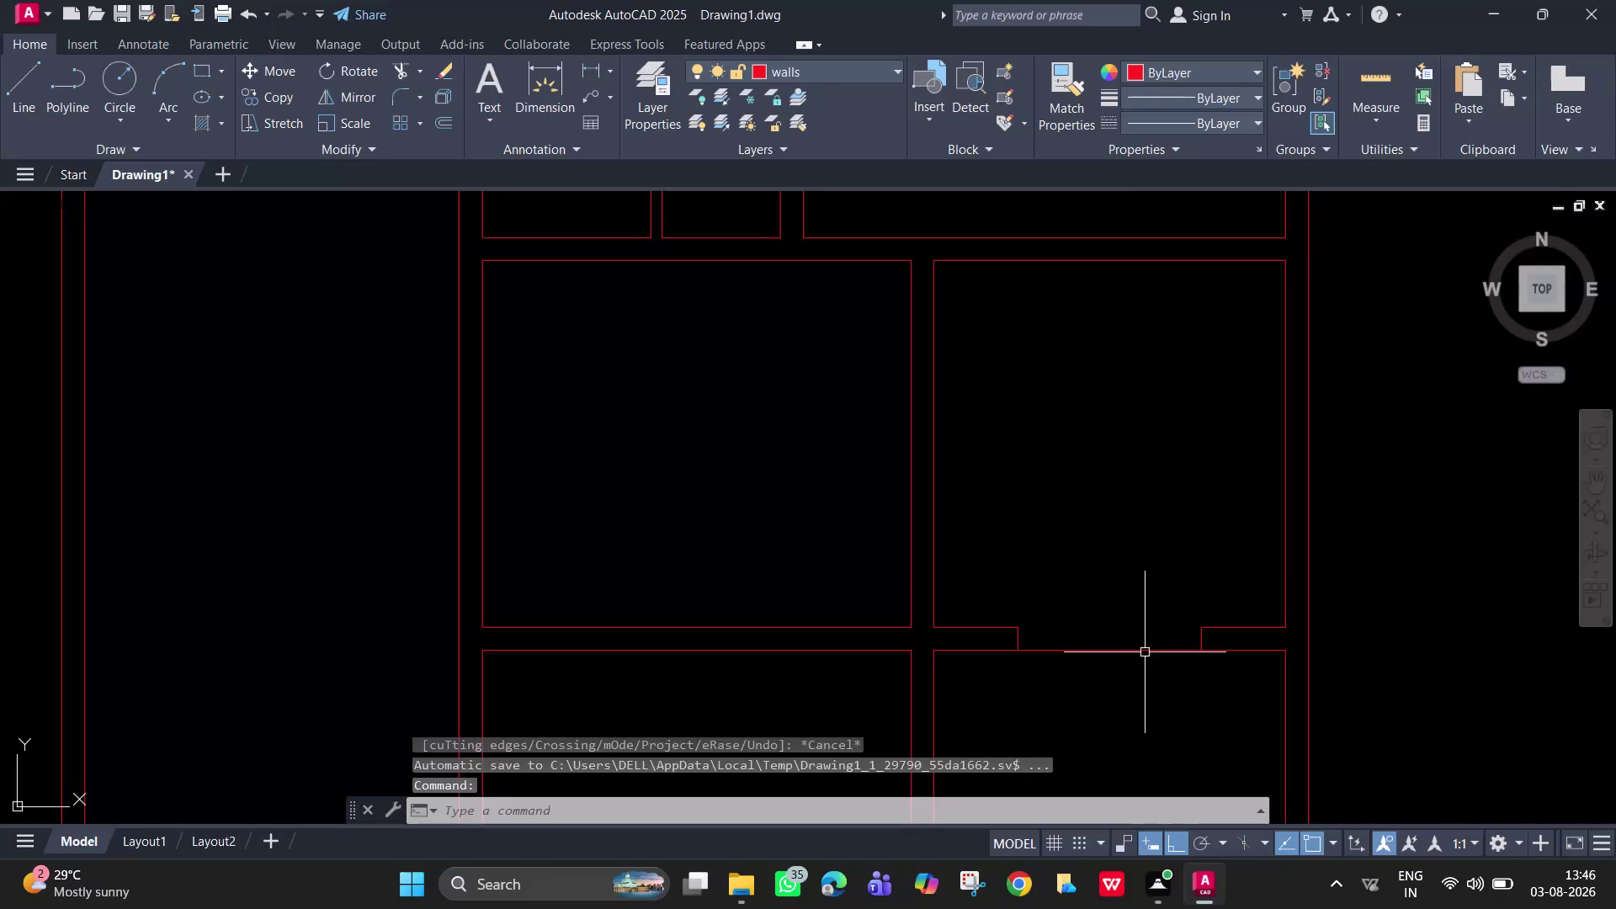
Zoom and pan to the upper-right rooms, then start OFFSET.
scroll(down, 3)
middle_drag(1145, 698, 1141, 649)
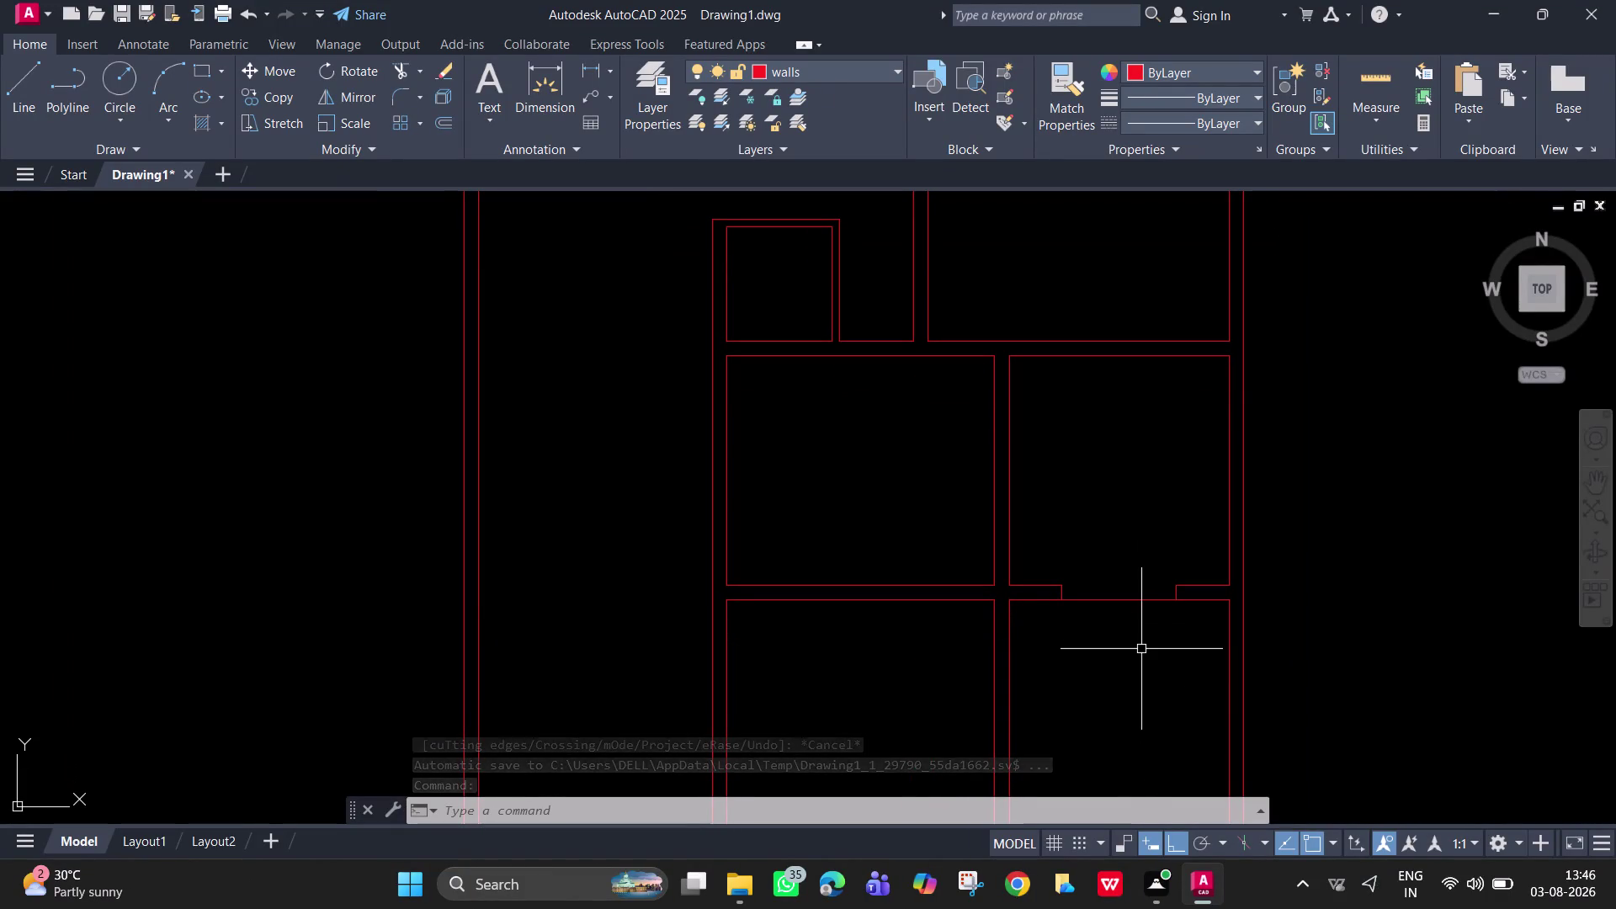
scroll(down, 3)
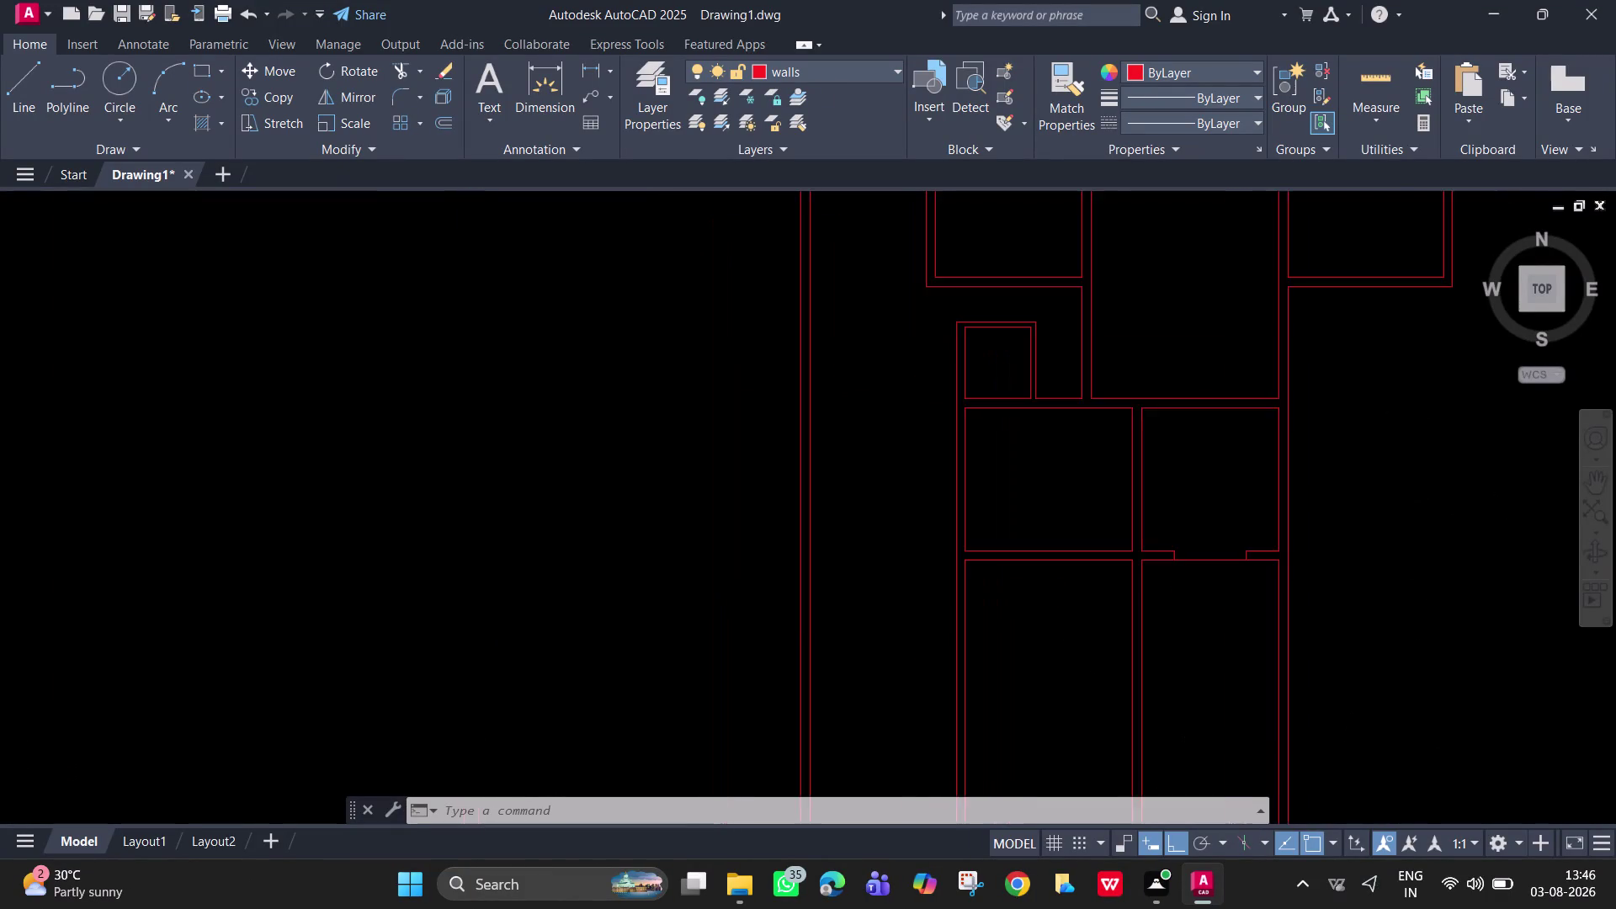
scroll(down, 3)
middle_drag(1365, 495, 1154, 587)
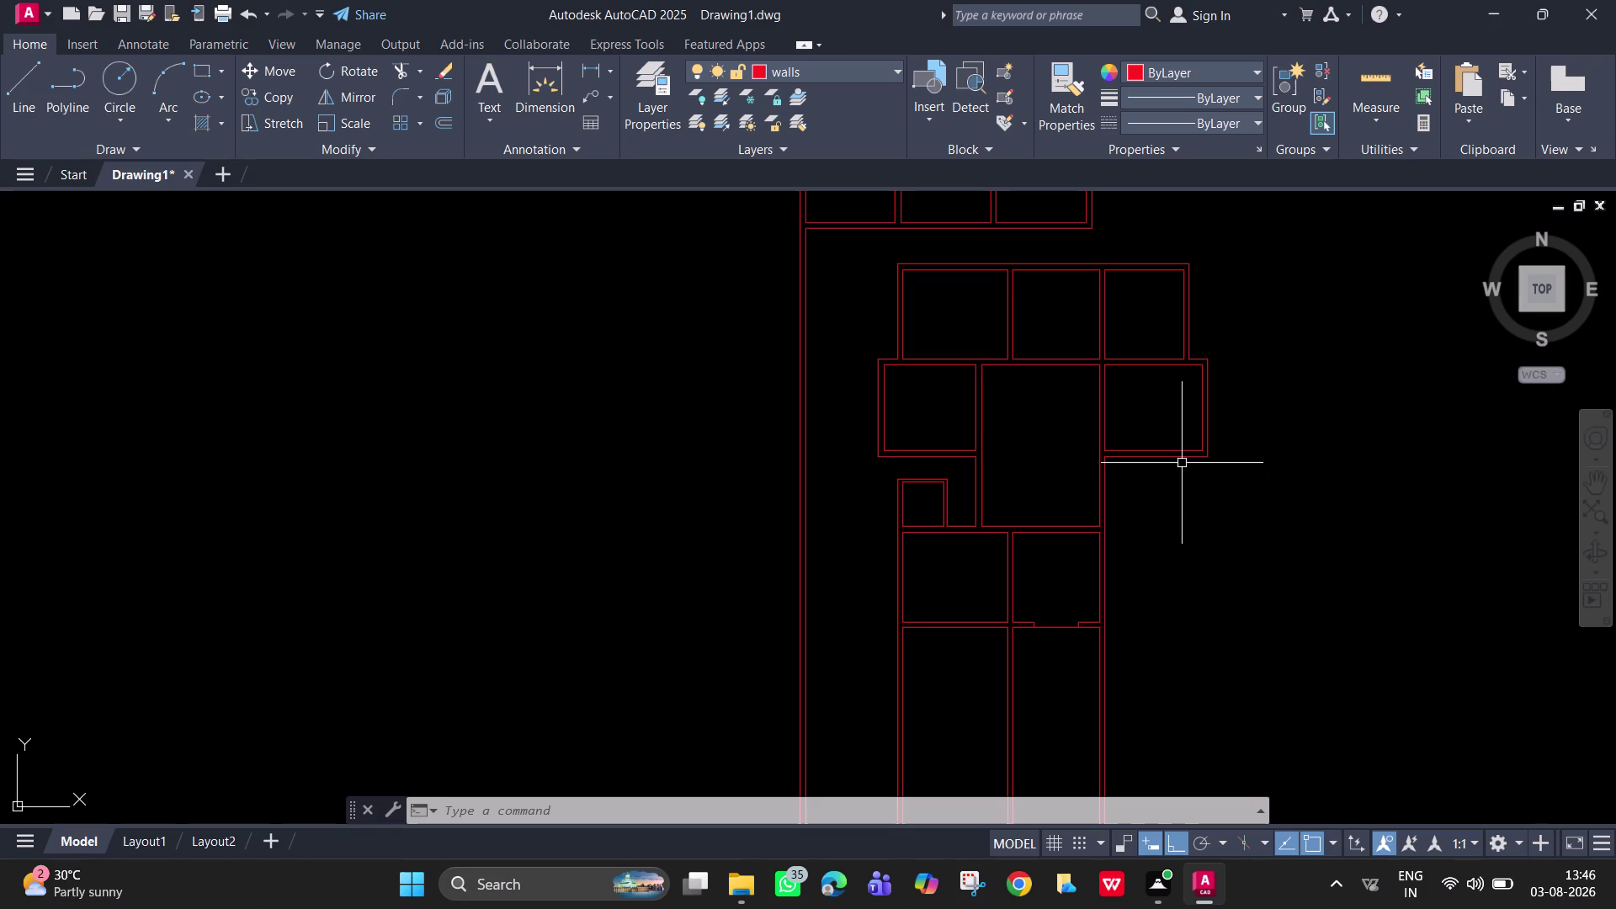
scroll(up, 3)
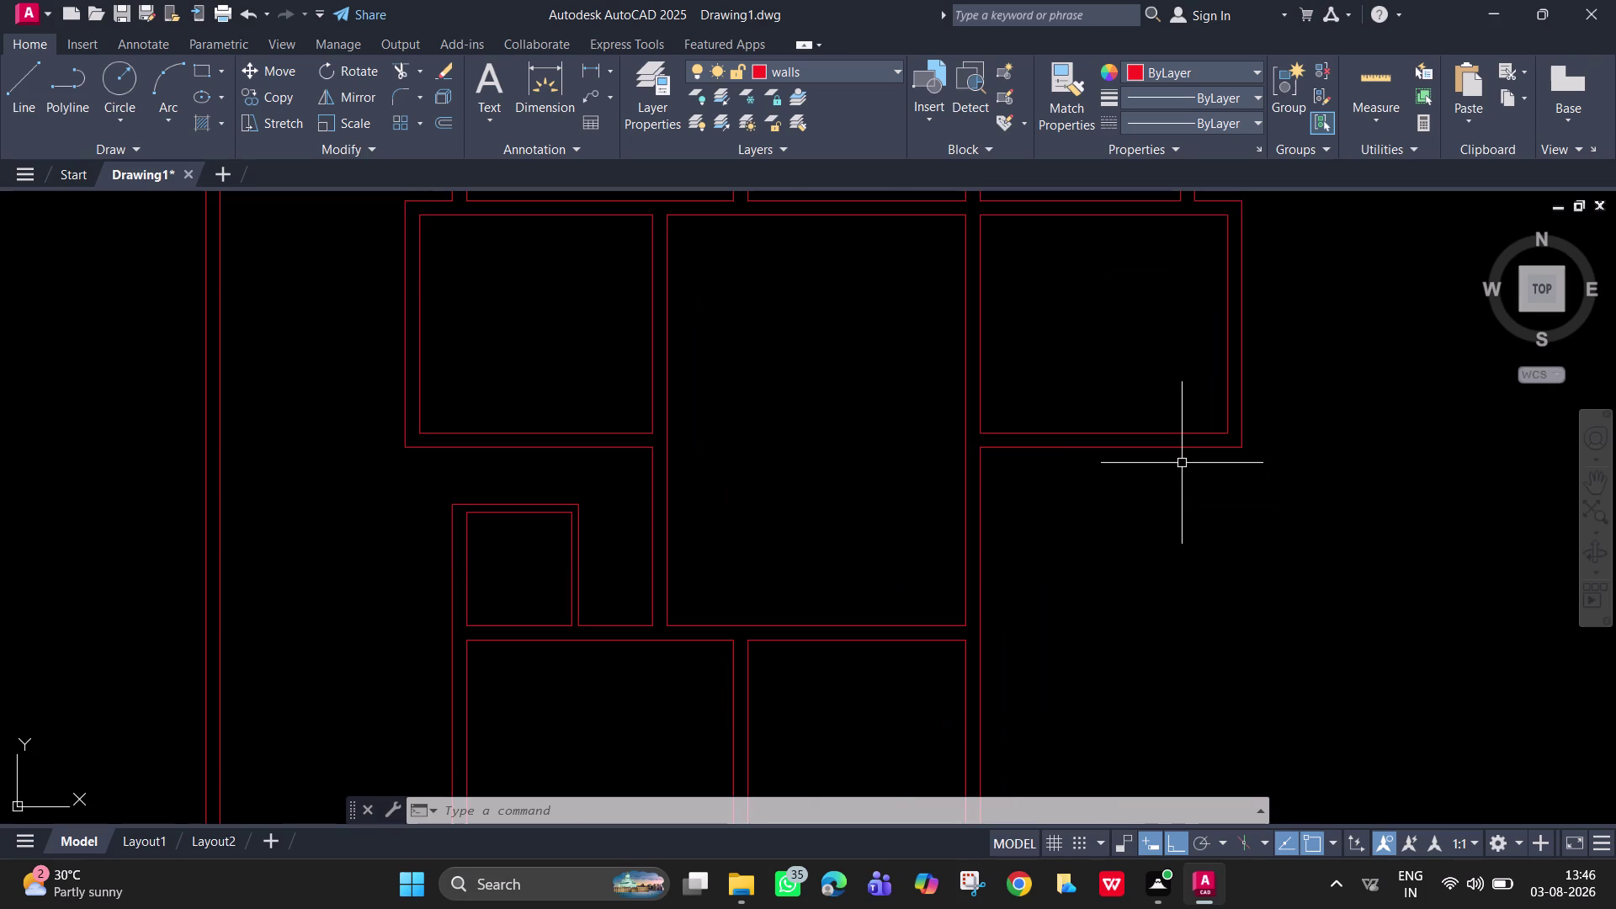
key(o)
key(Return)
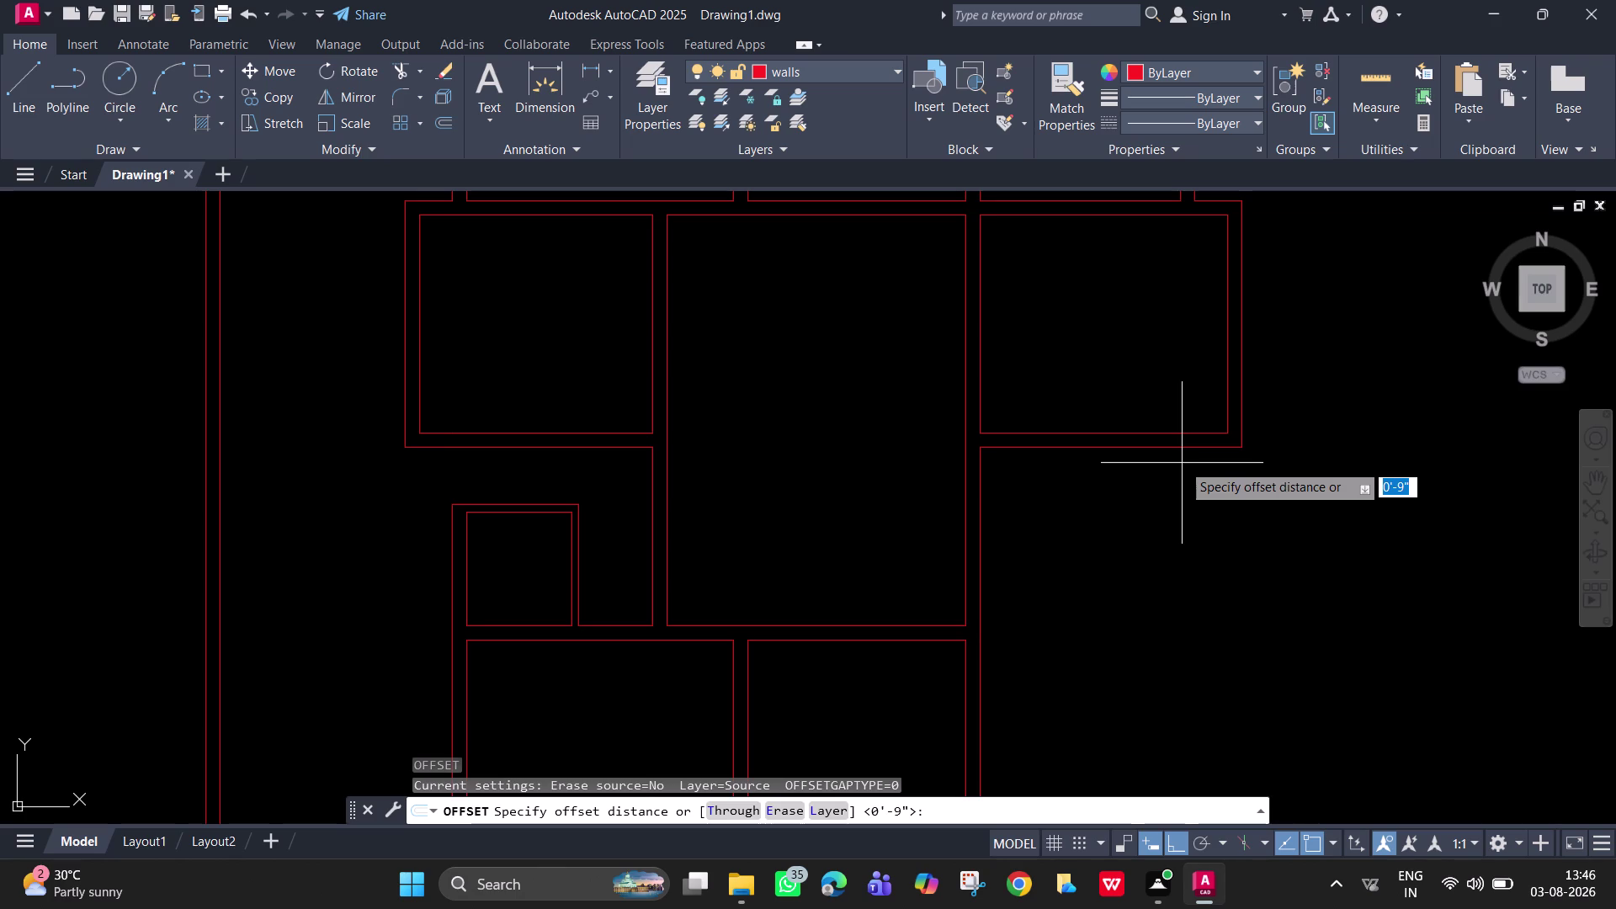
Offset the top wall line 9'-4 1/2" downward.
key(9)
text('4.5)
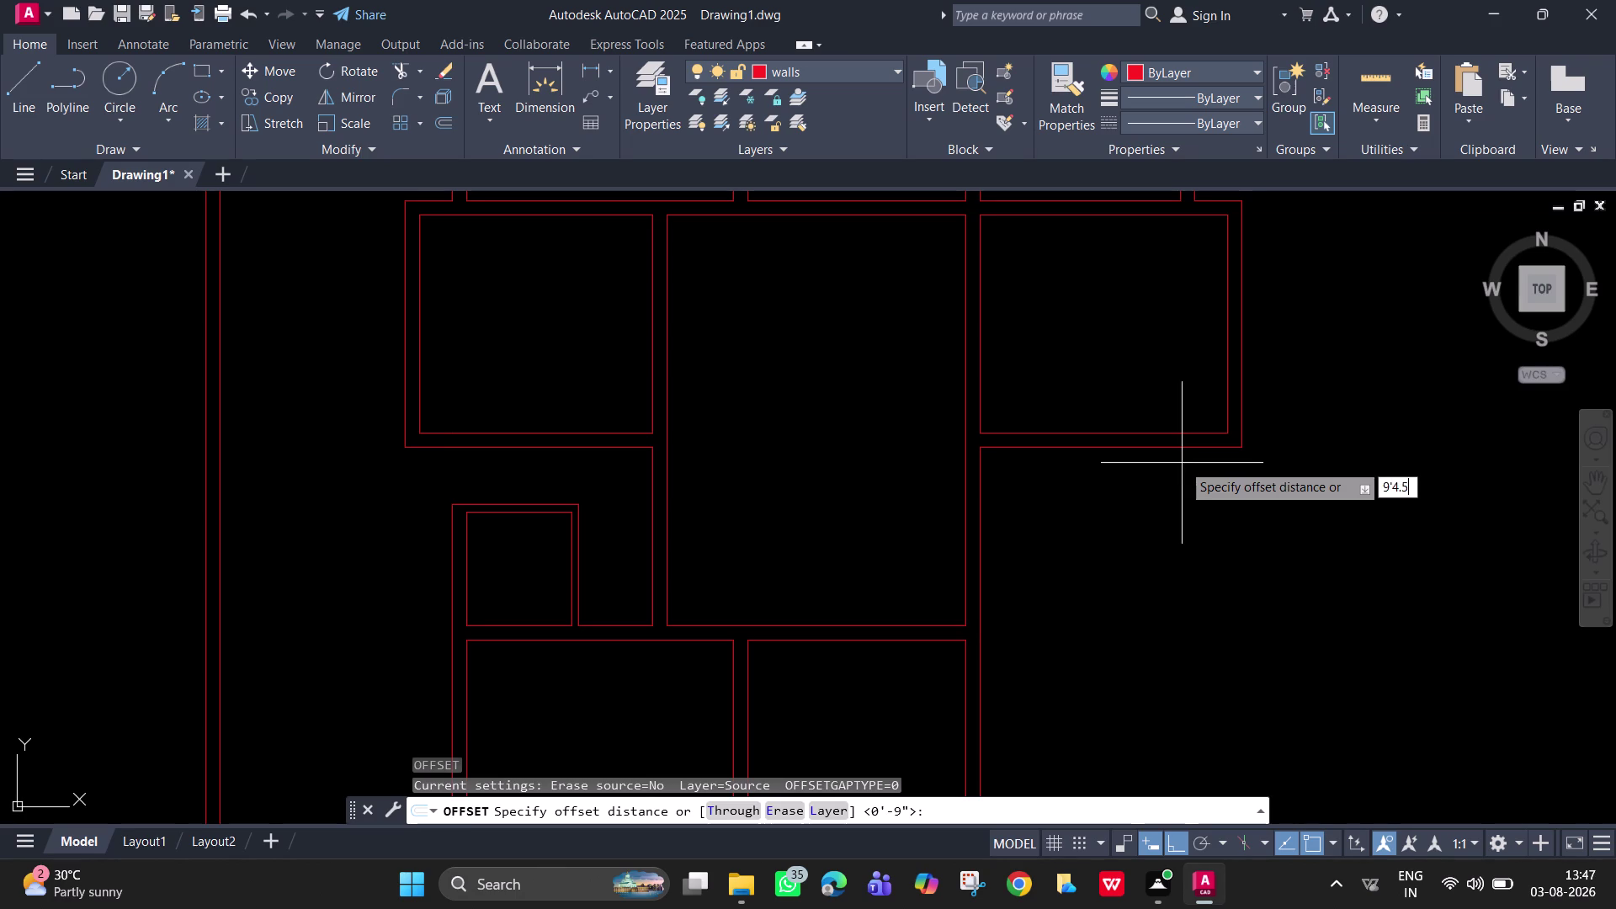
key(shift+quotedbl)
key(Return)
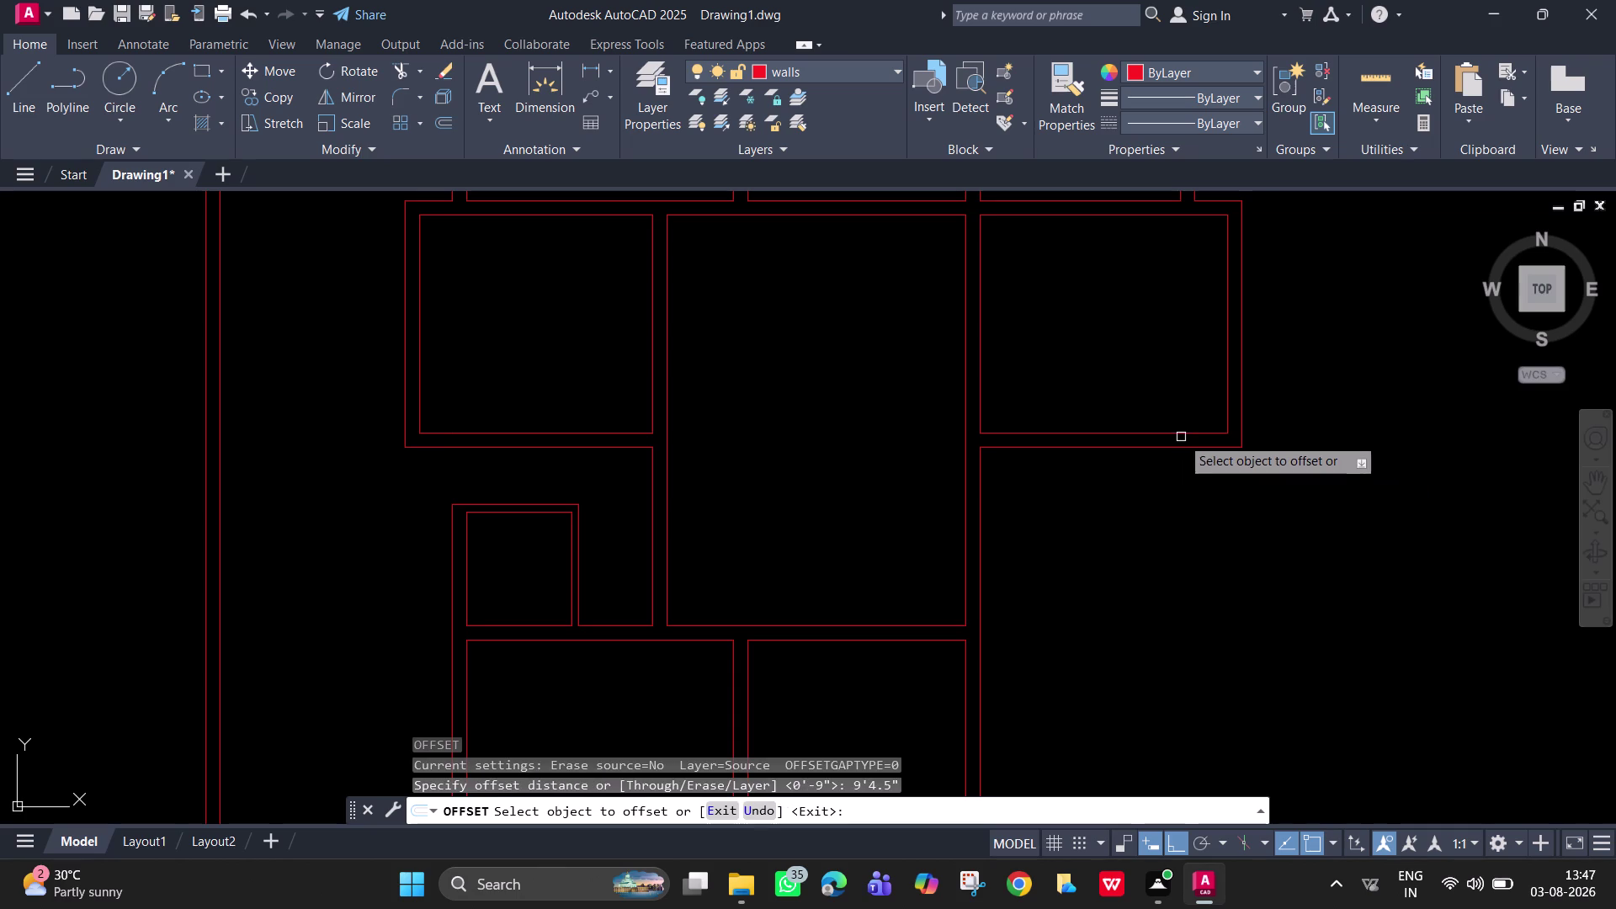
click(1186, 451)
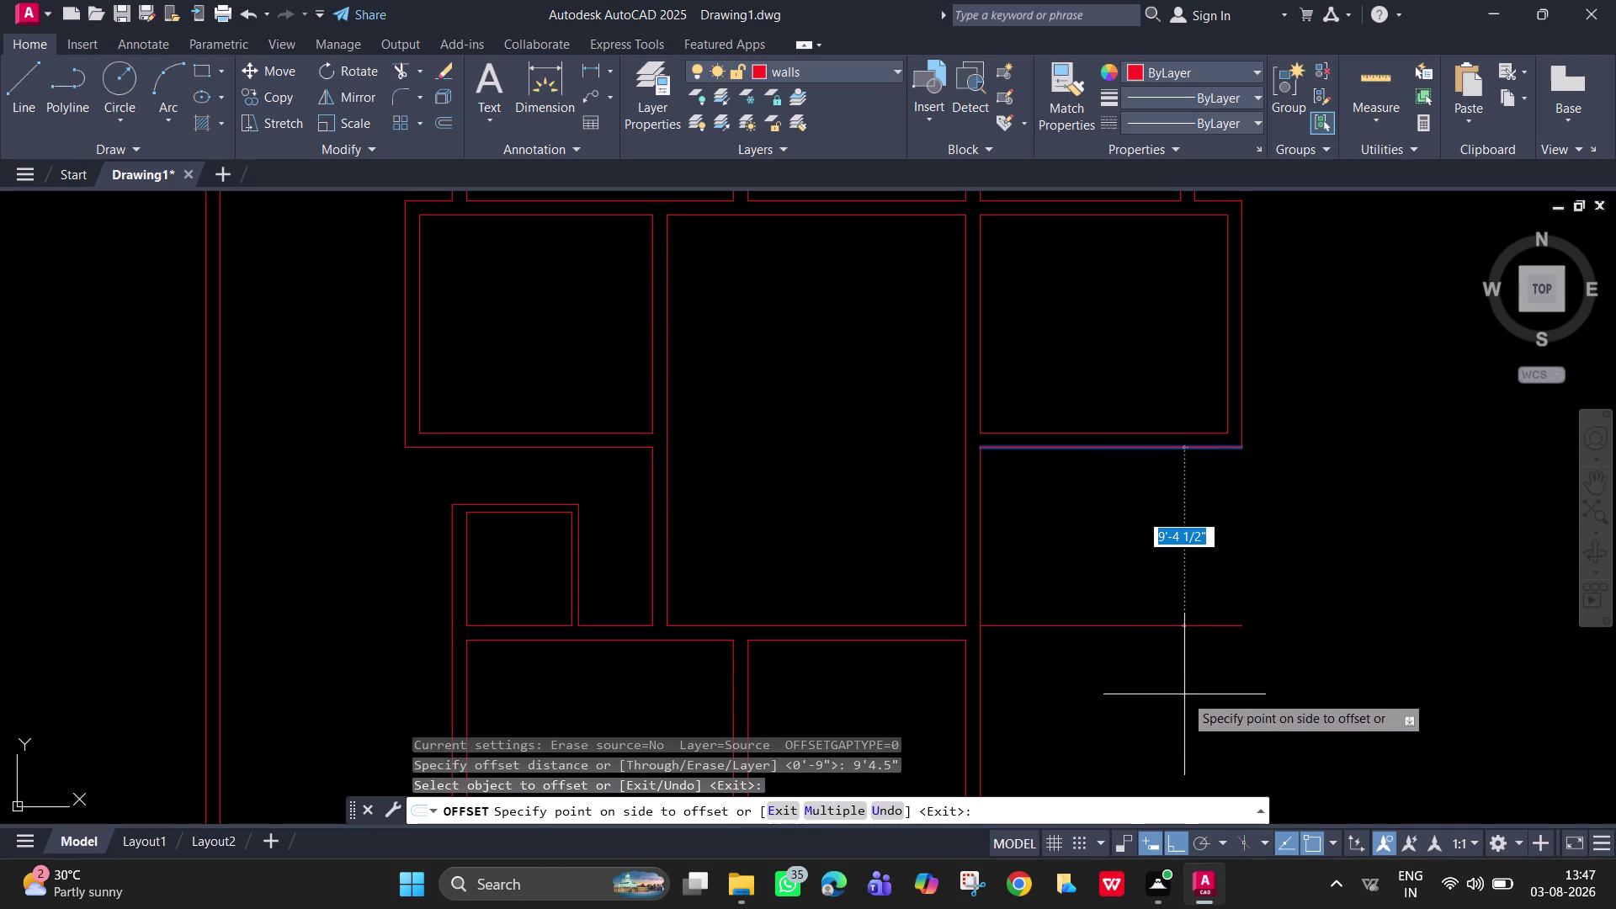
click(1183, 693)
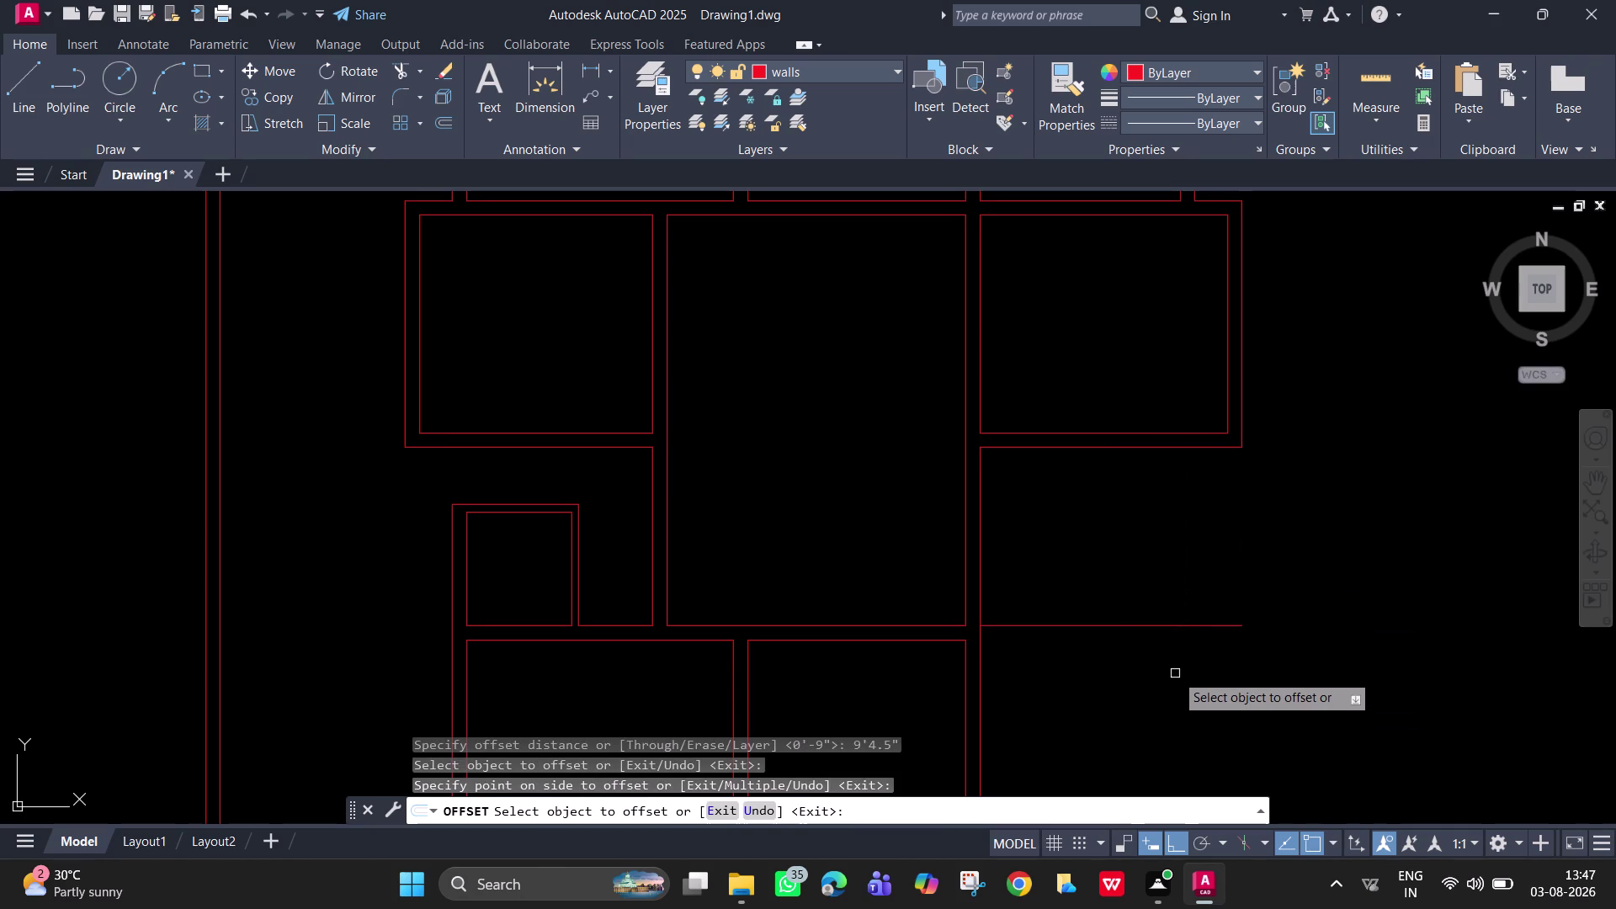
Offset the new wall line 9" to give the wall its thickness.
key(space)
key(space)
text(9)
key(Return)
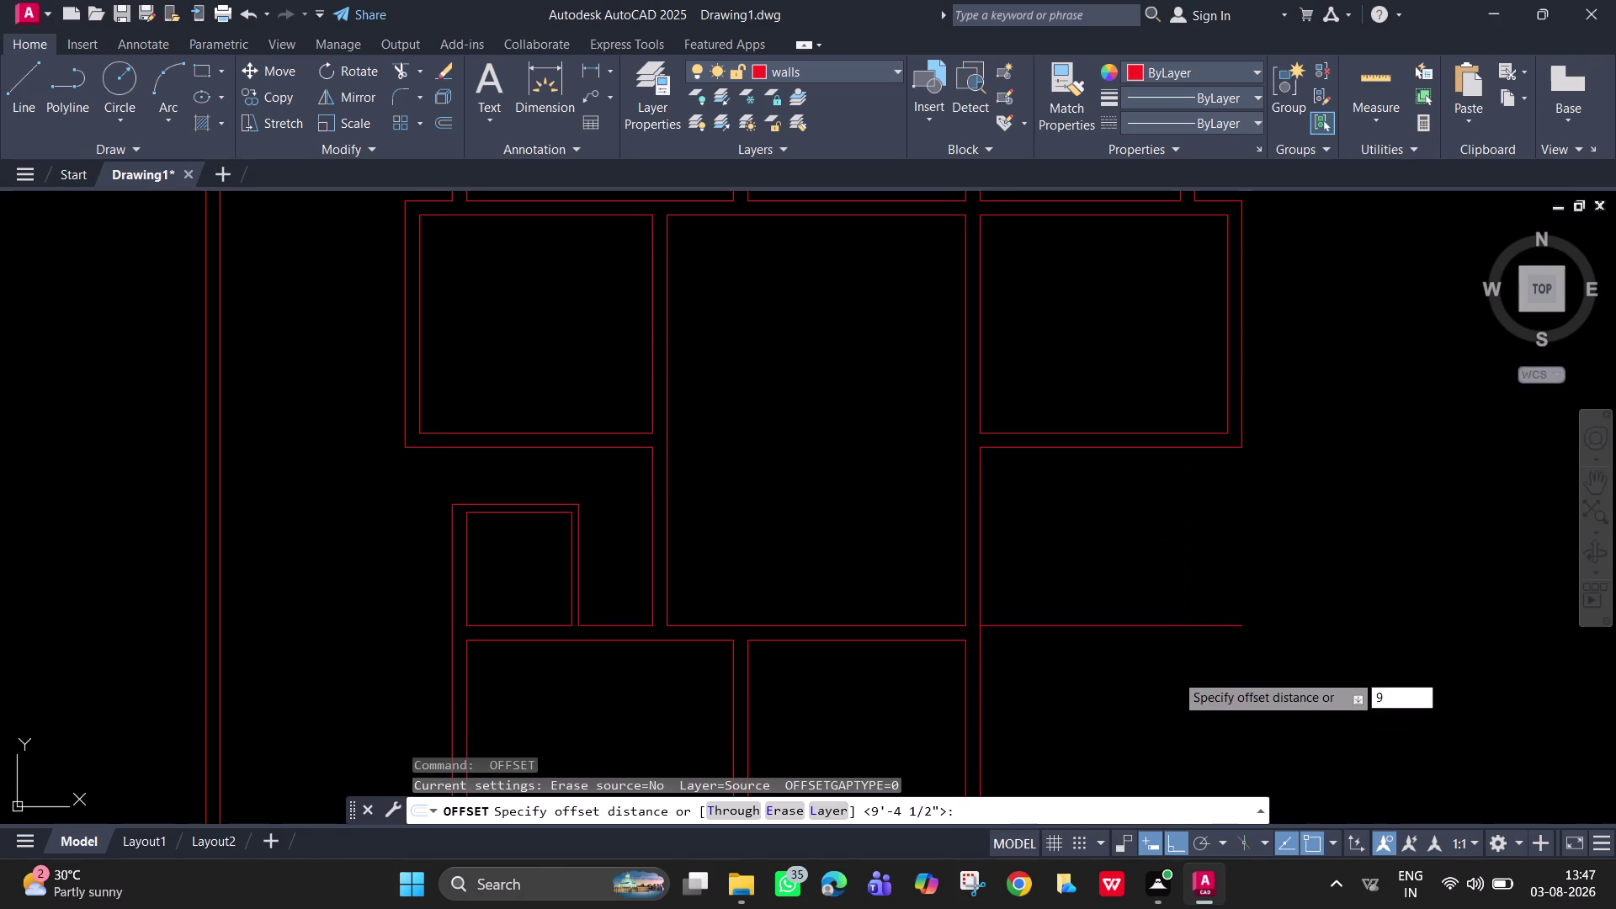
click(1140, 625)
click(1154, 674)
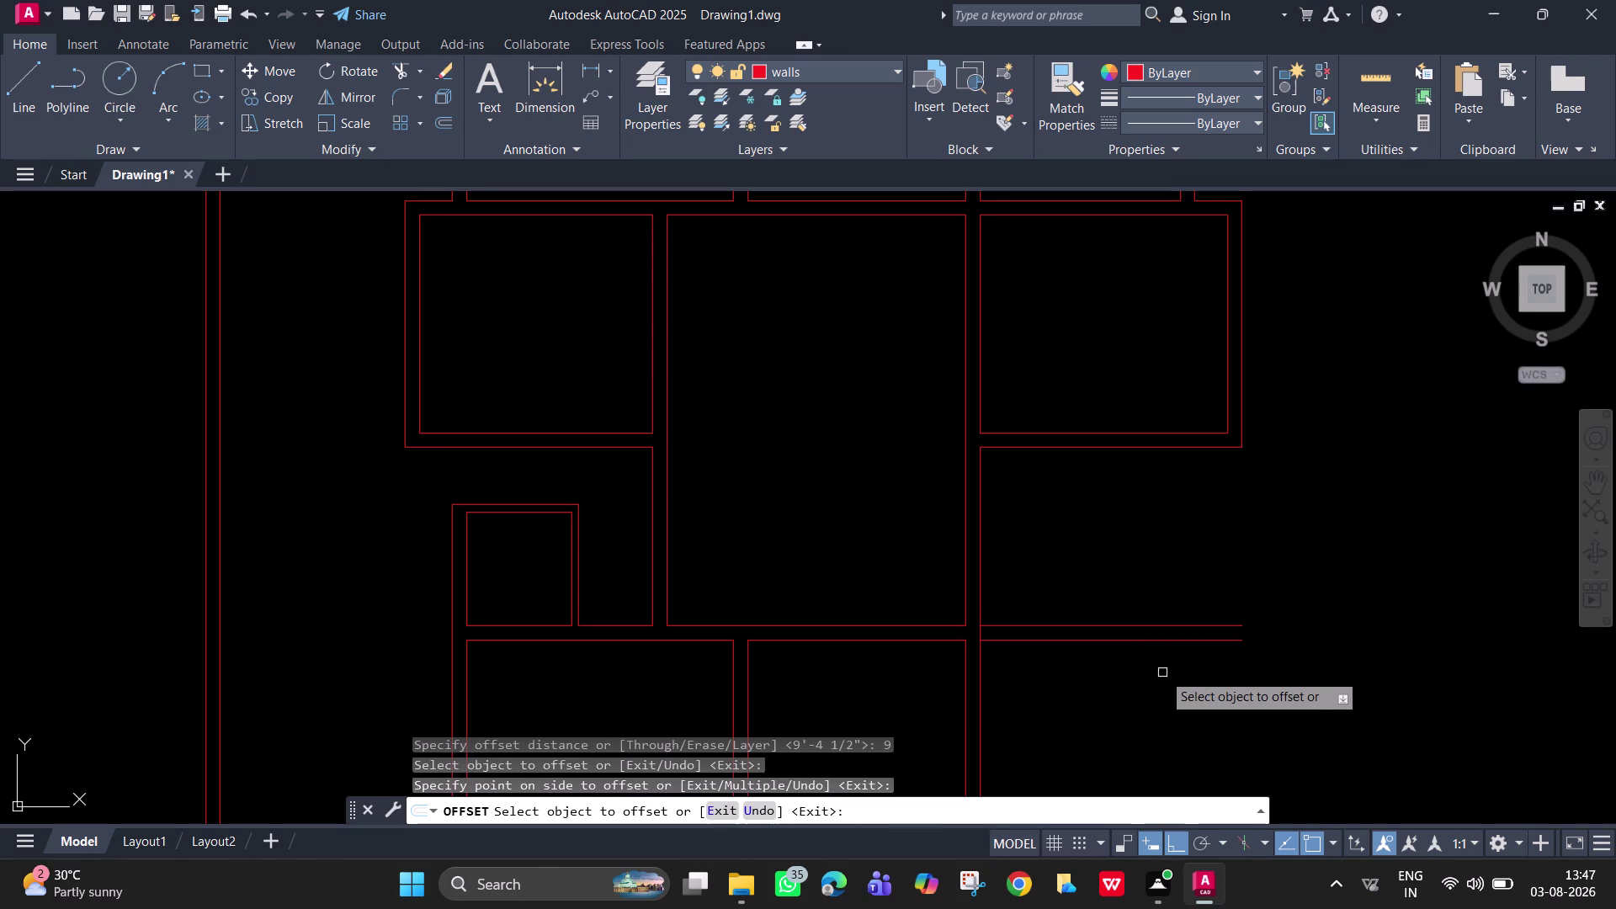
key(space)
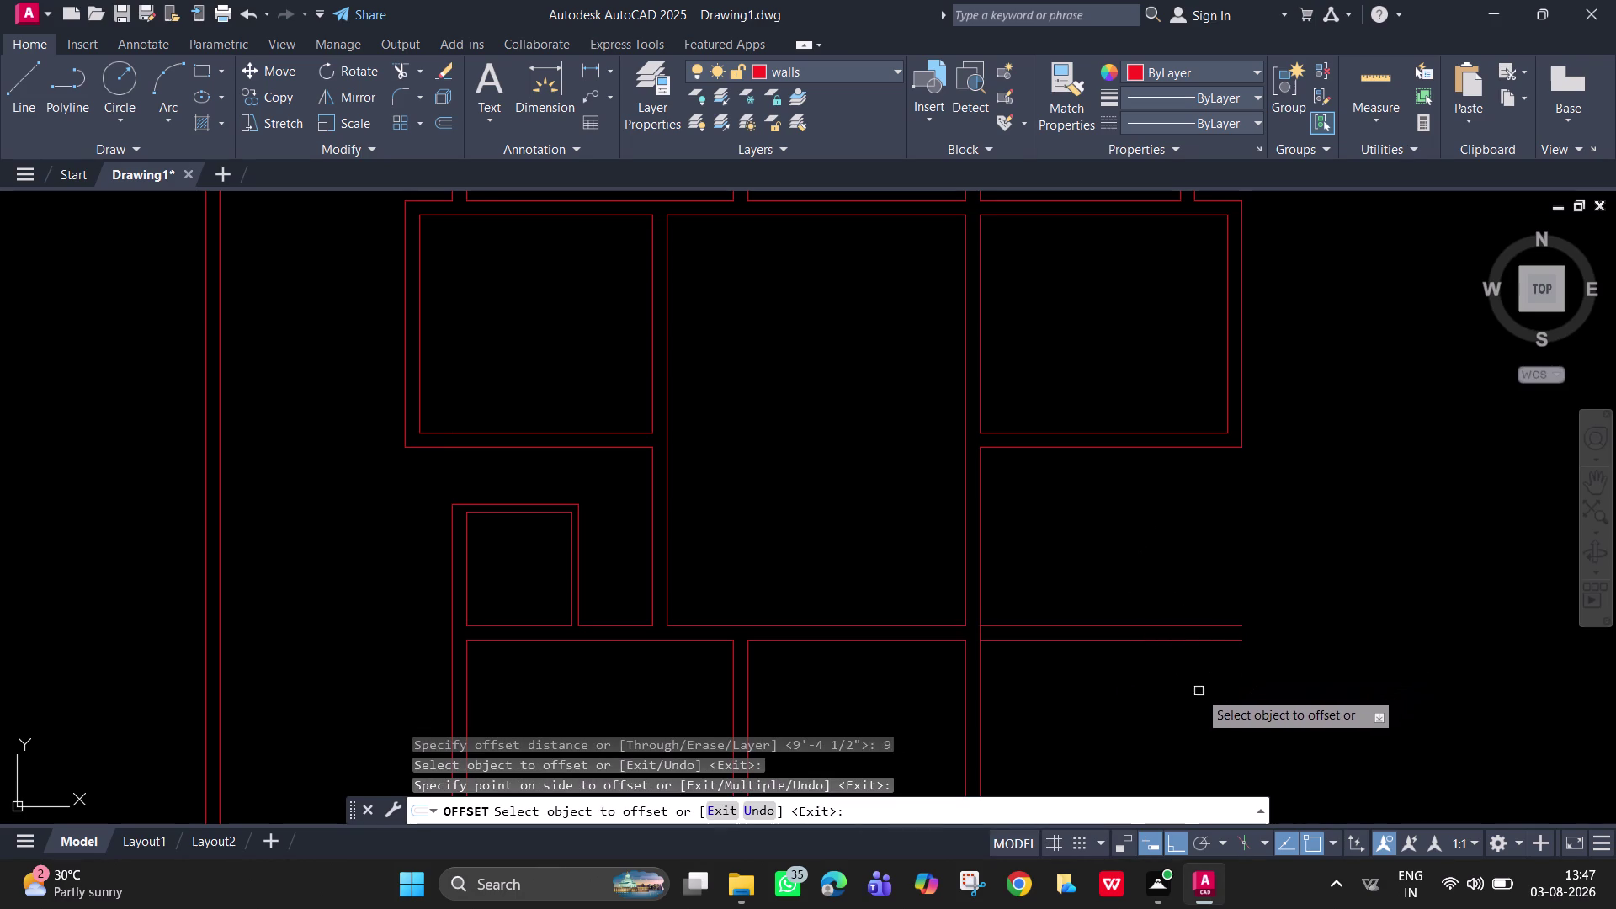
Offset the right room's vertical wall line 13' to the right.
middle_drag(1087, 680, 1121, 484)
key(space)
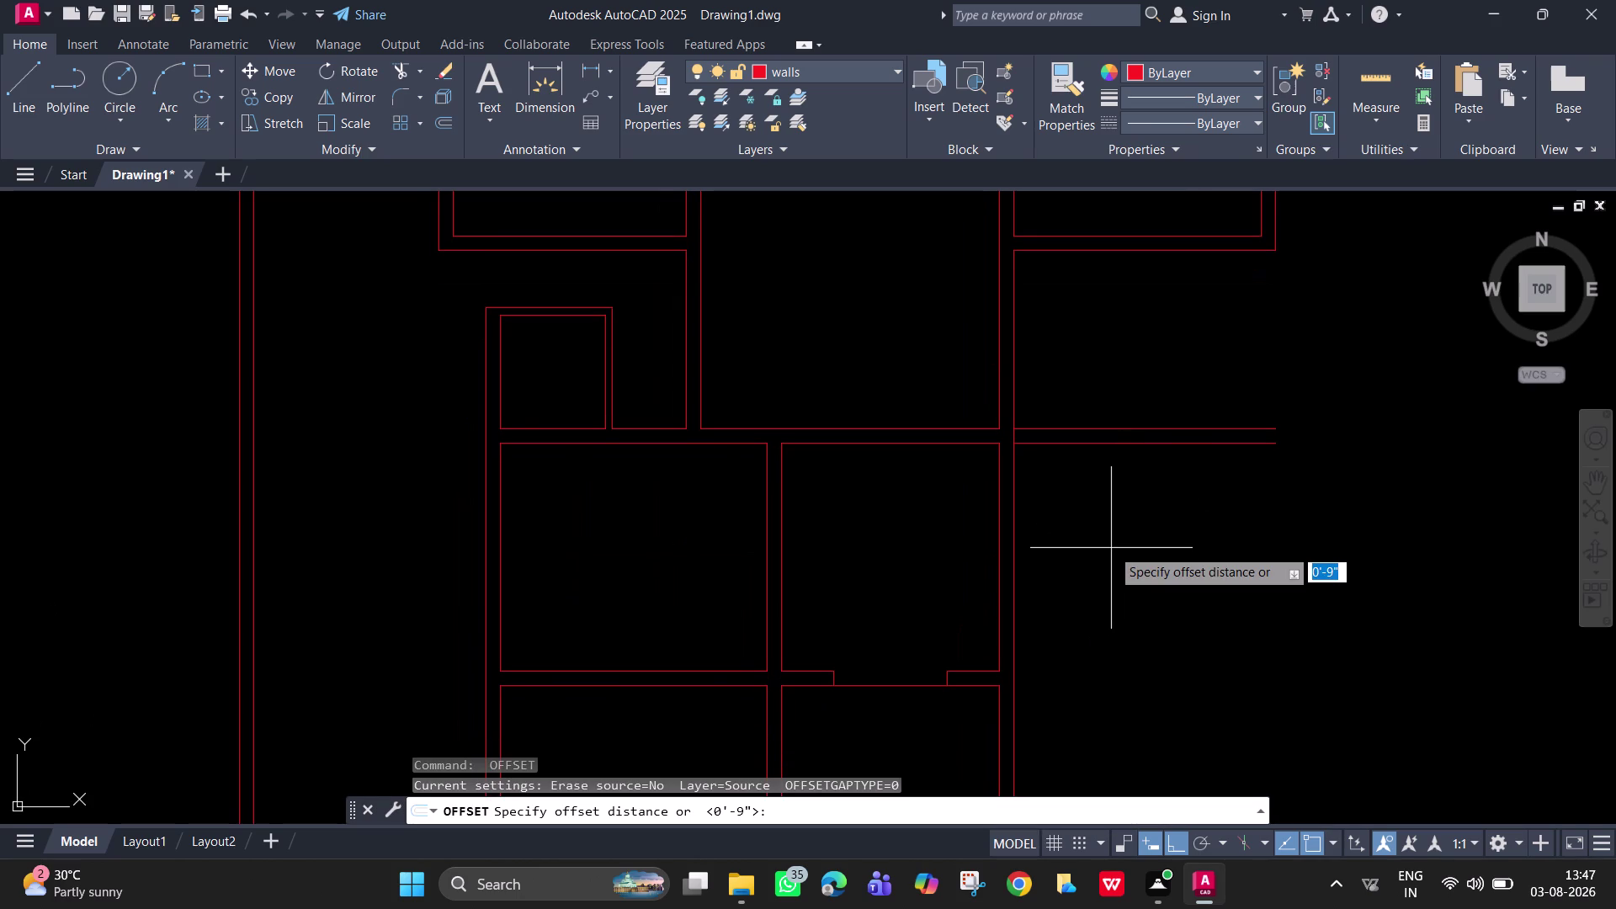
text(13)
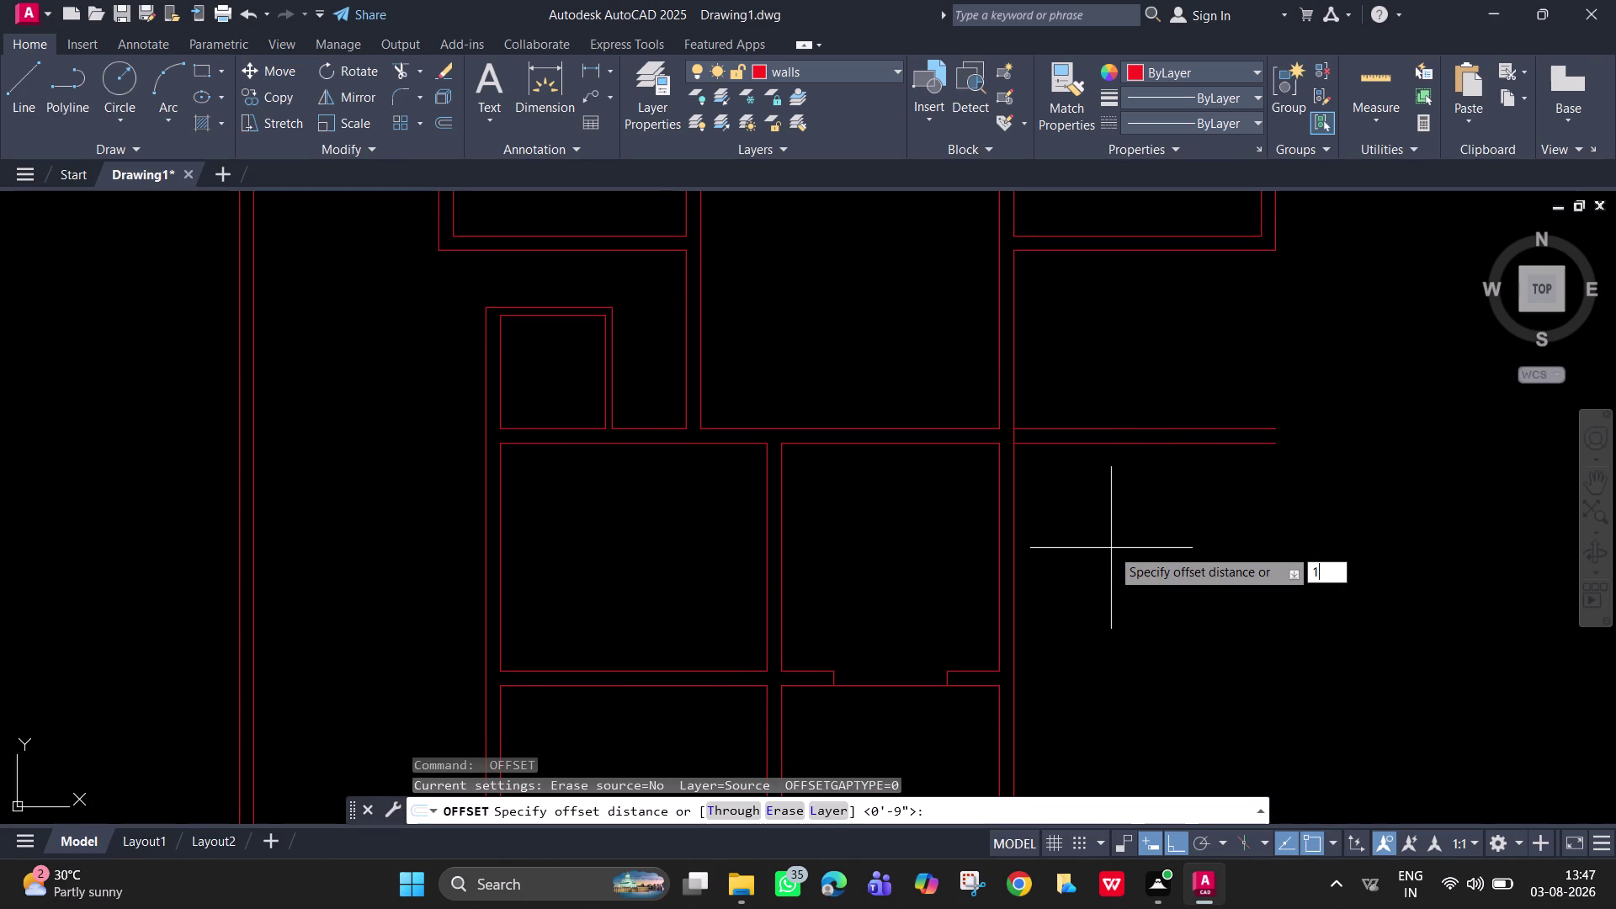
text(')
key(Return)
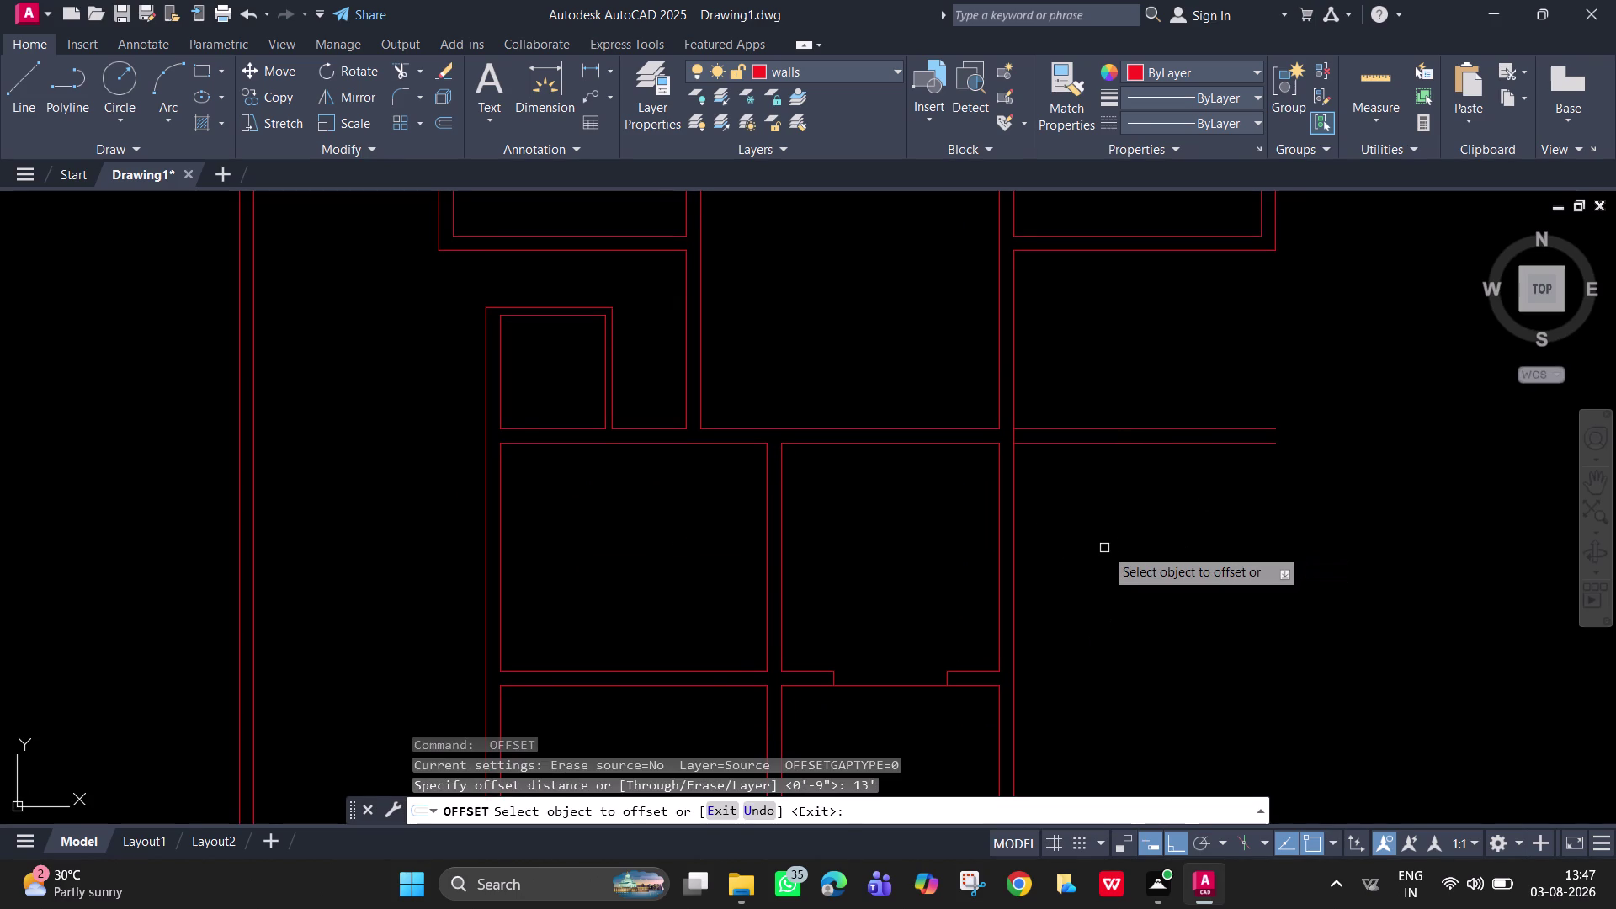
click(1013, 522)
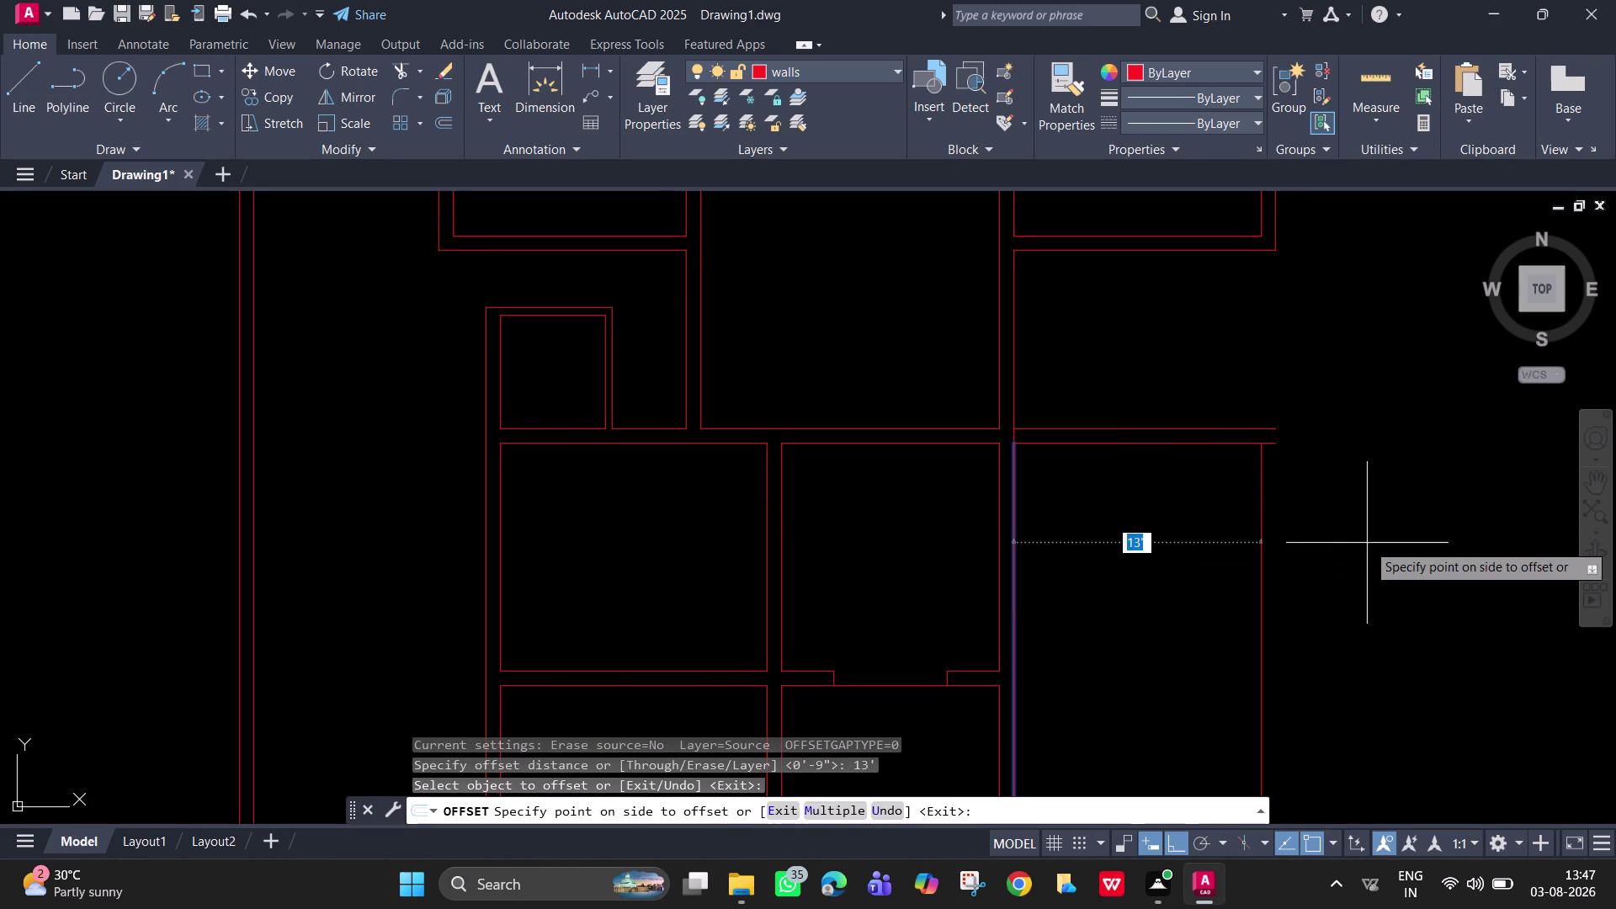
click(1367, 542)
Offset the new vertical wall line 9" to form a double wall.
key(space)
key(space)
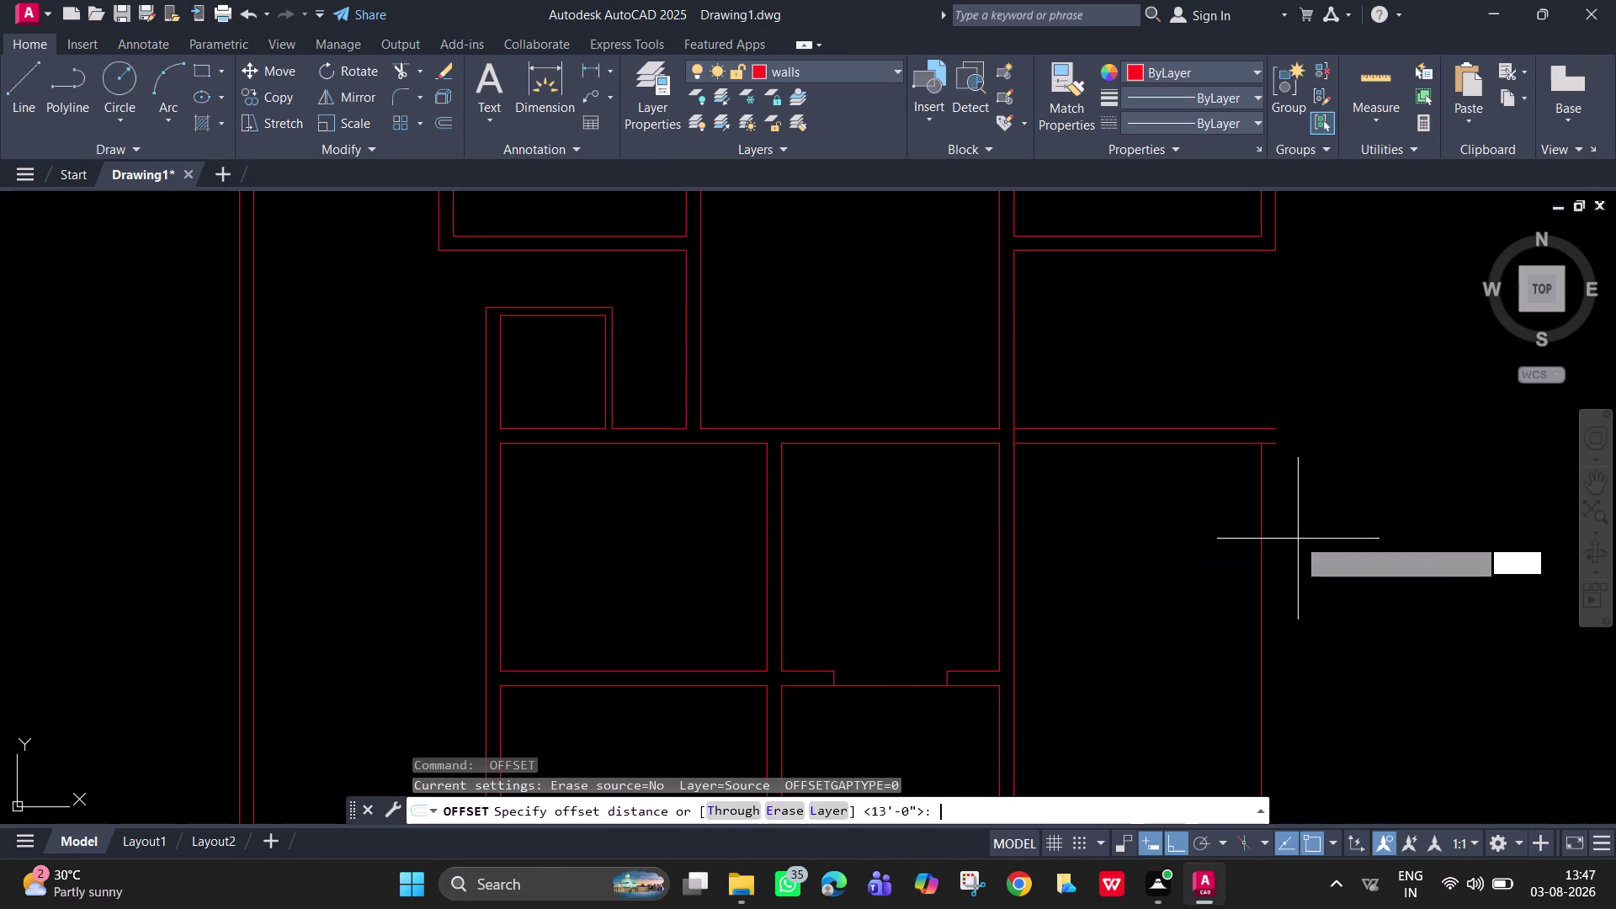
text(9)
key(Return)
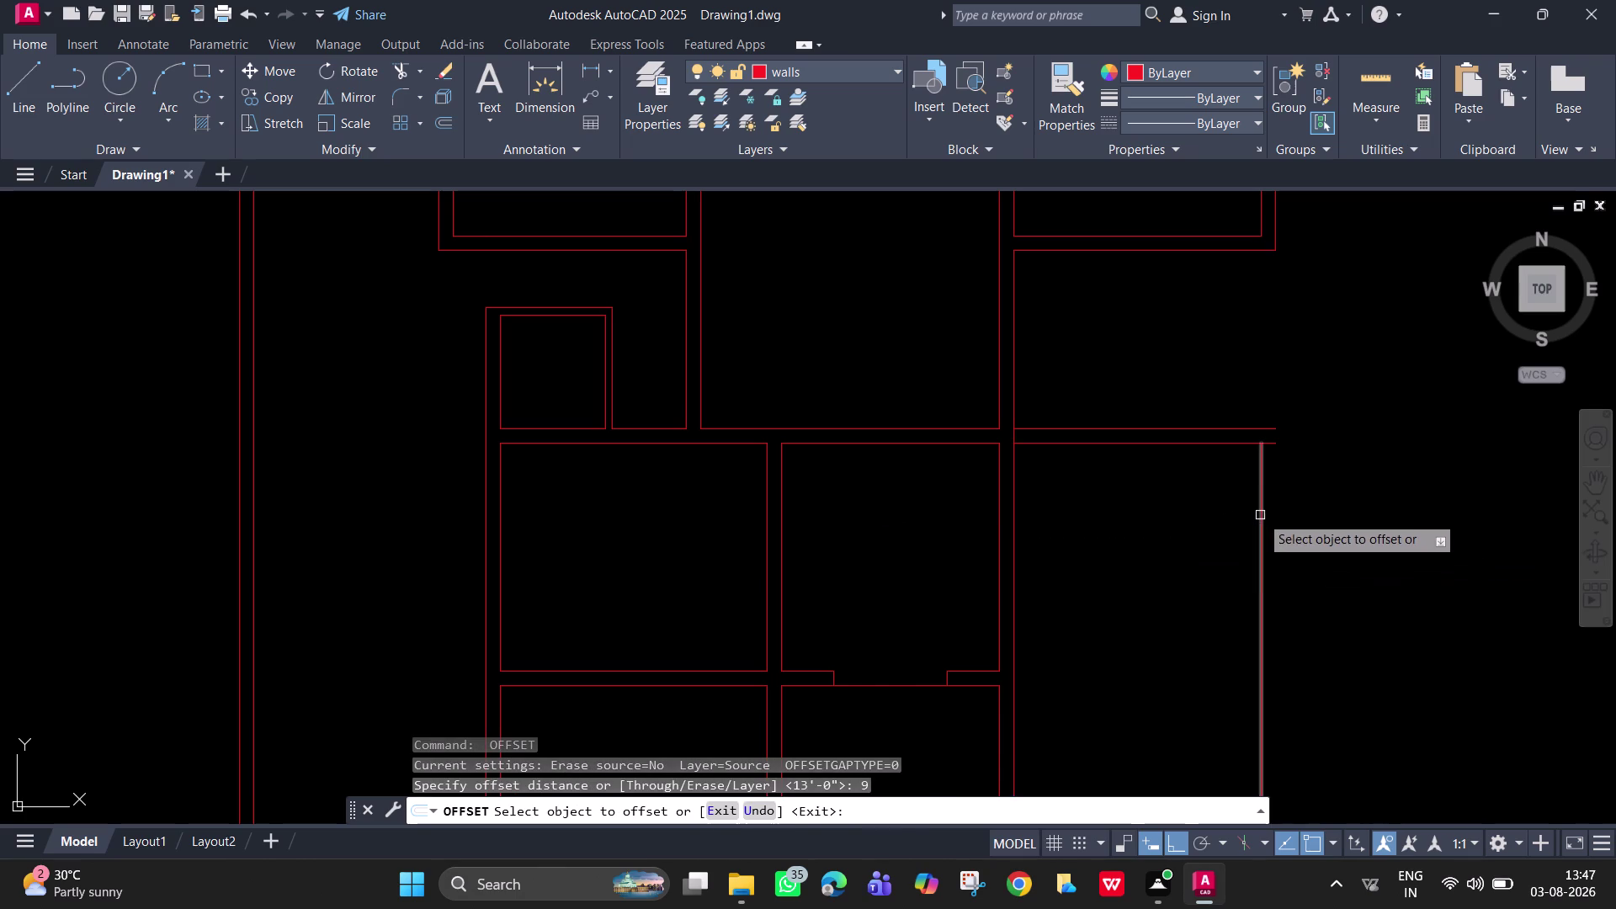
click(1260, 515)
click(1343, 532)
key(space)
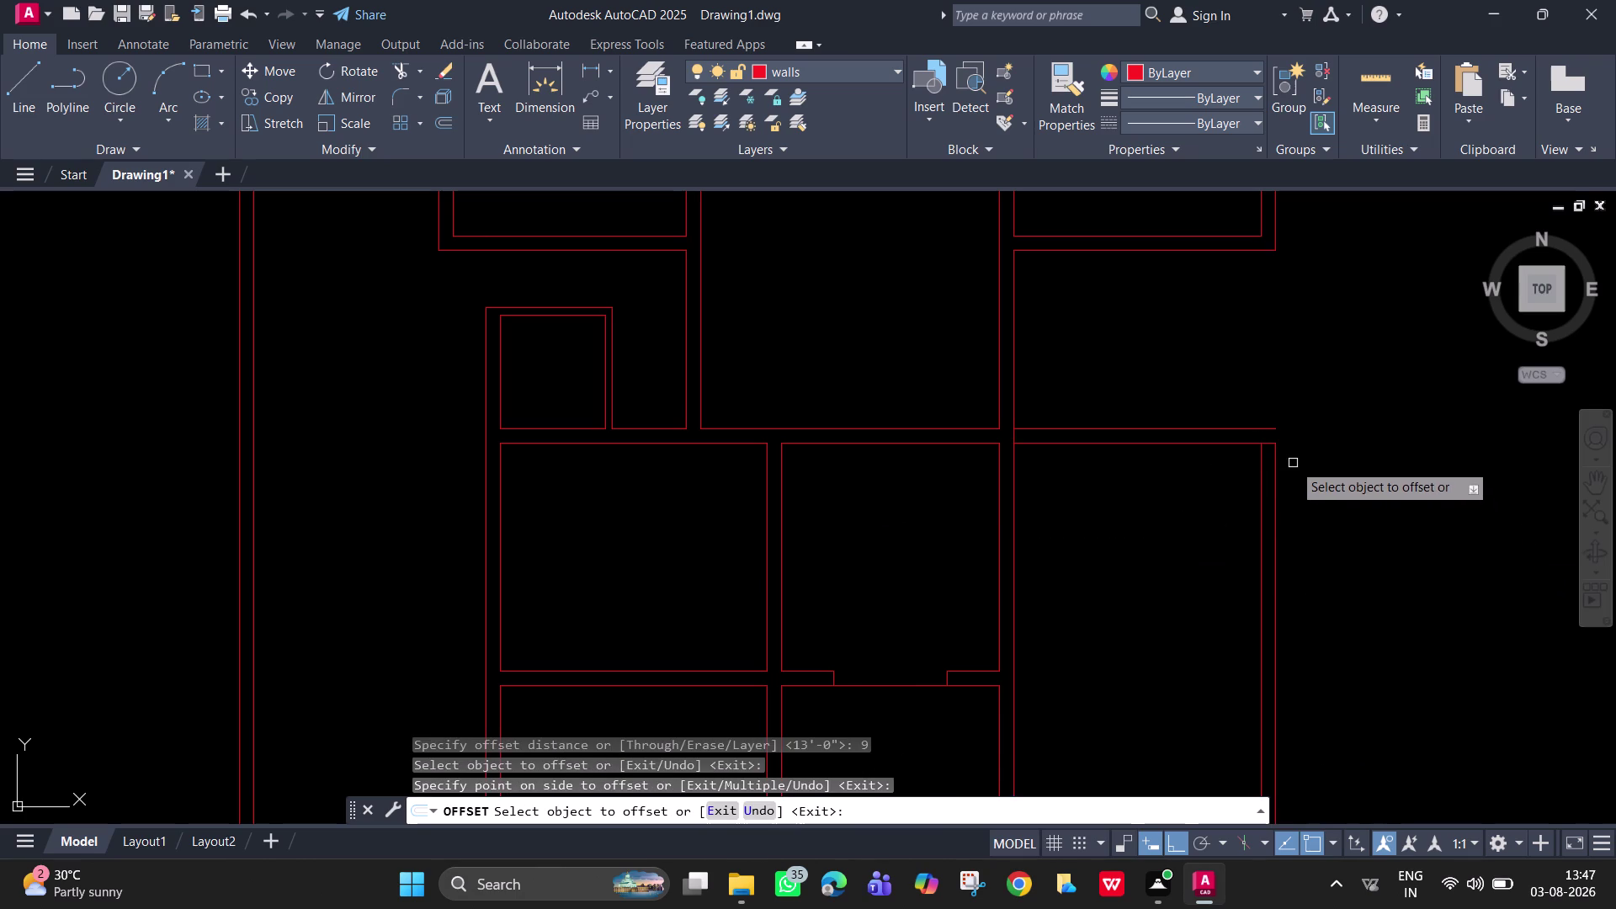
Extend the new horizontal wall line to the vertical wall.
text(ex)
key(space)
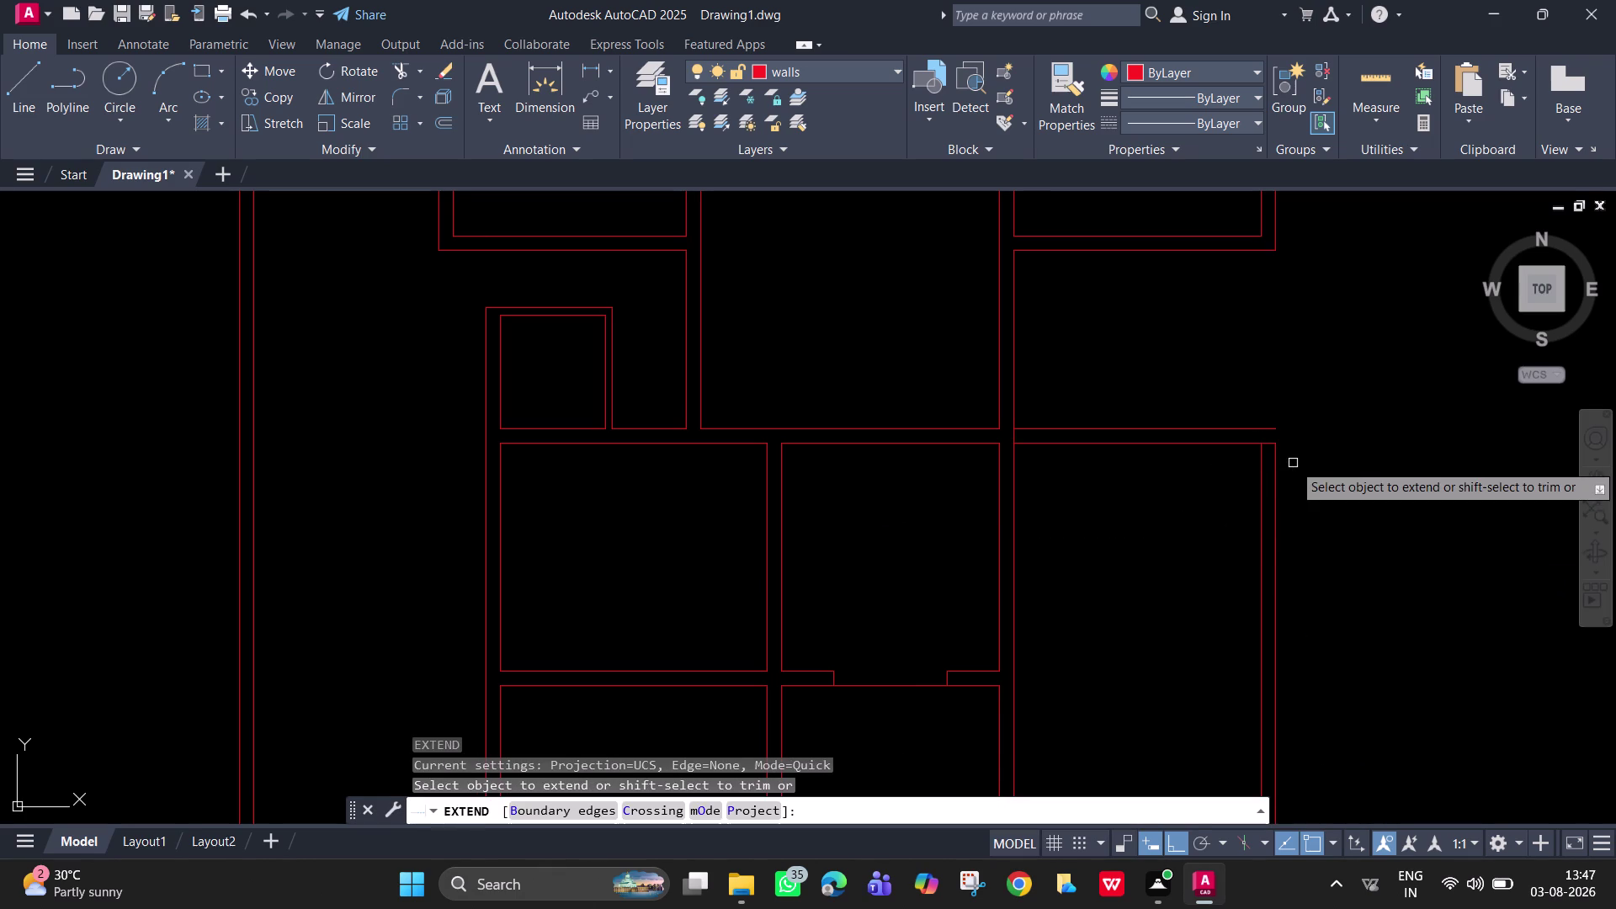
click(1278, 466)
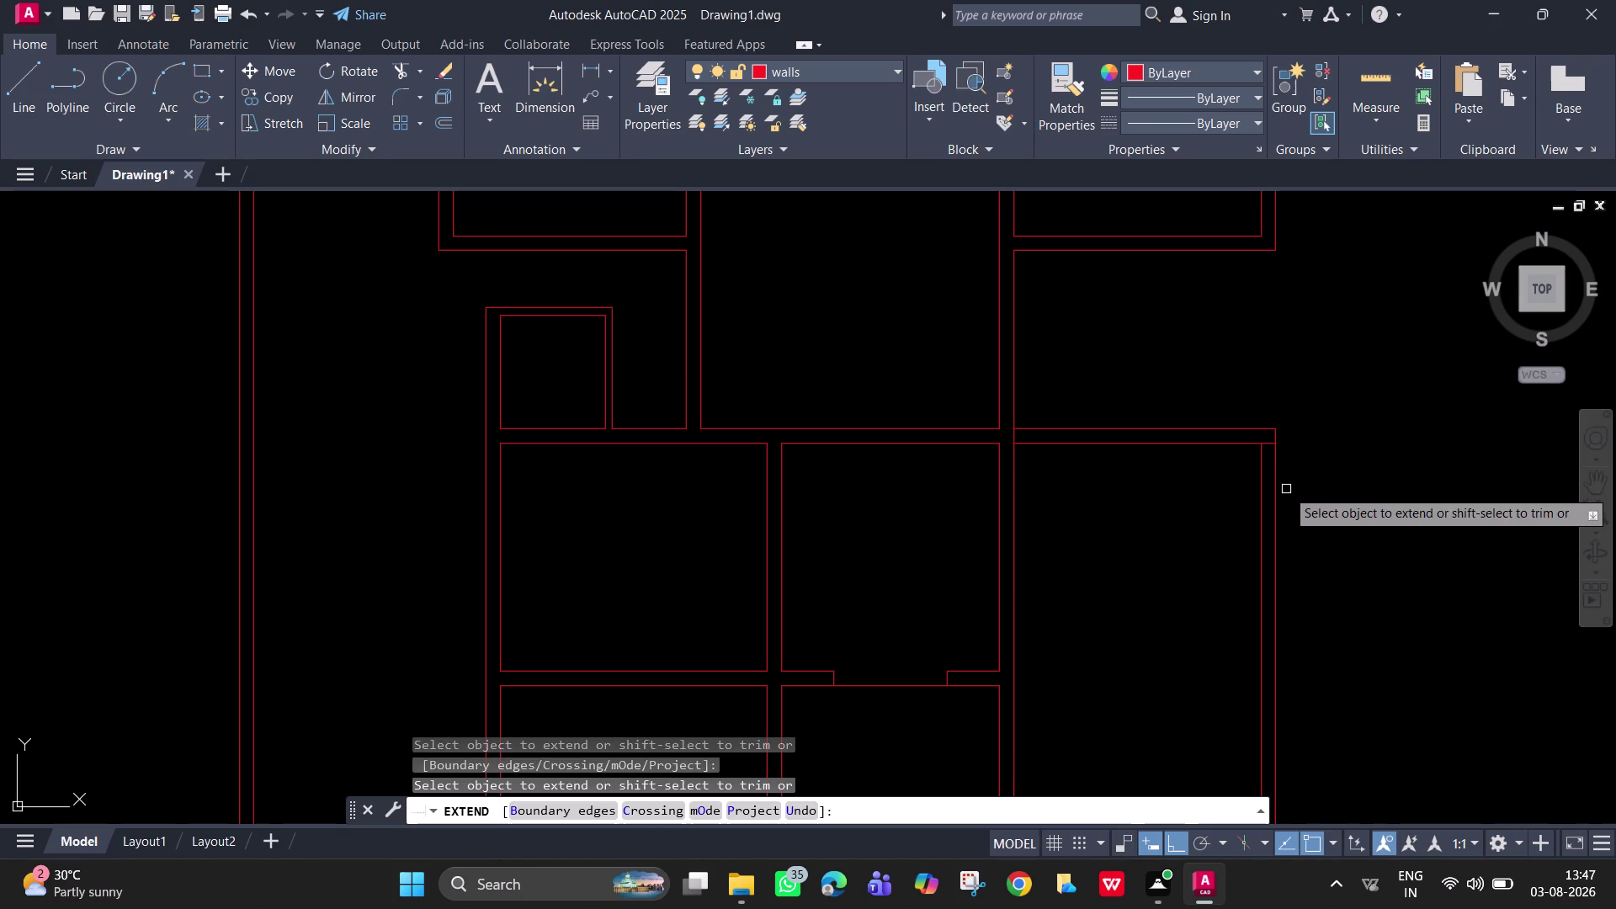
key(space)
Trim the overlapping end at the new wall corner.
text(tr)
key(space)
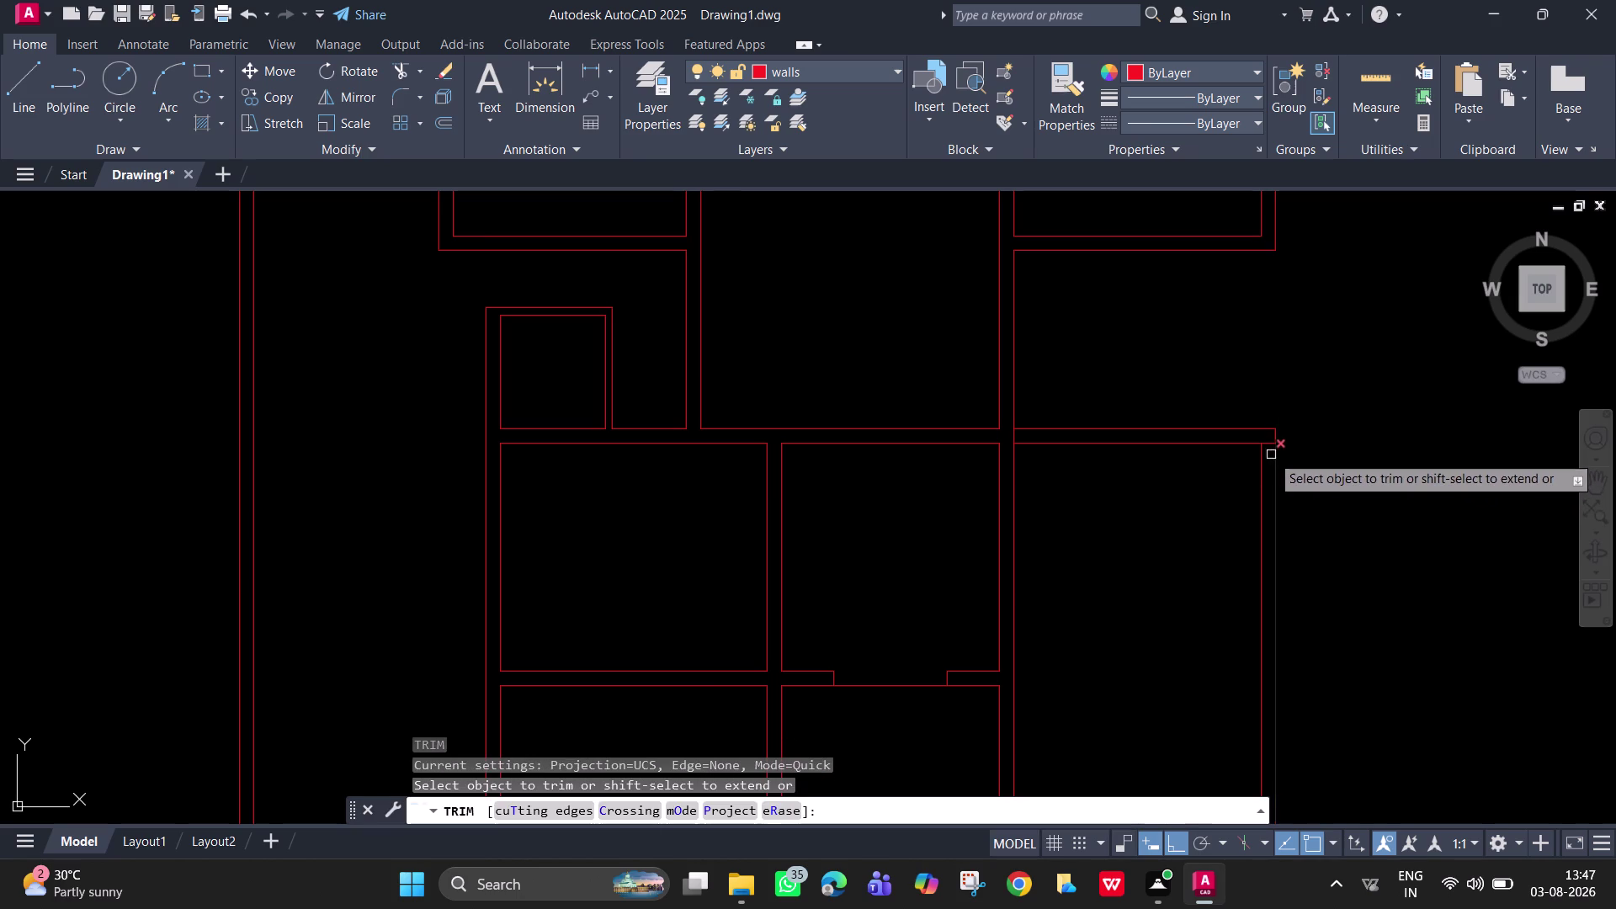
click(1269, 446)
key(Escape)
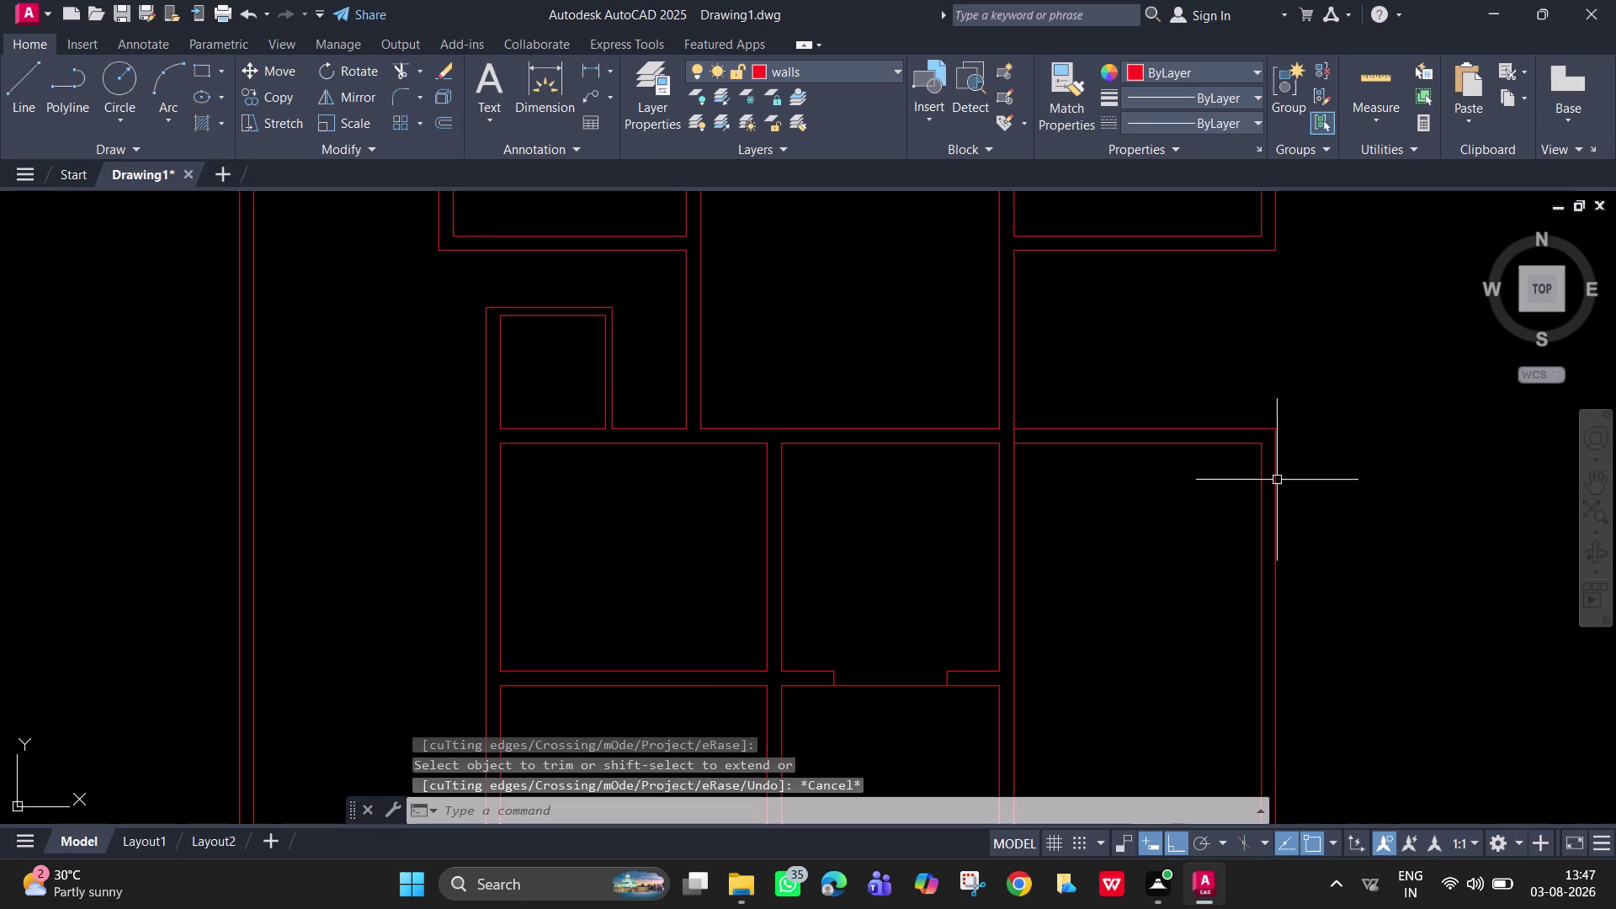
middle_drag(1314, 549, 1296, 399)
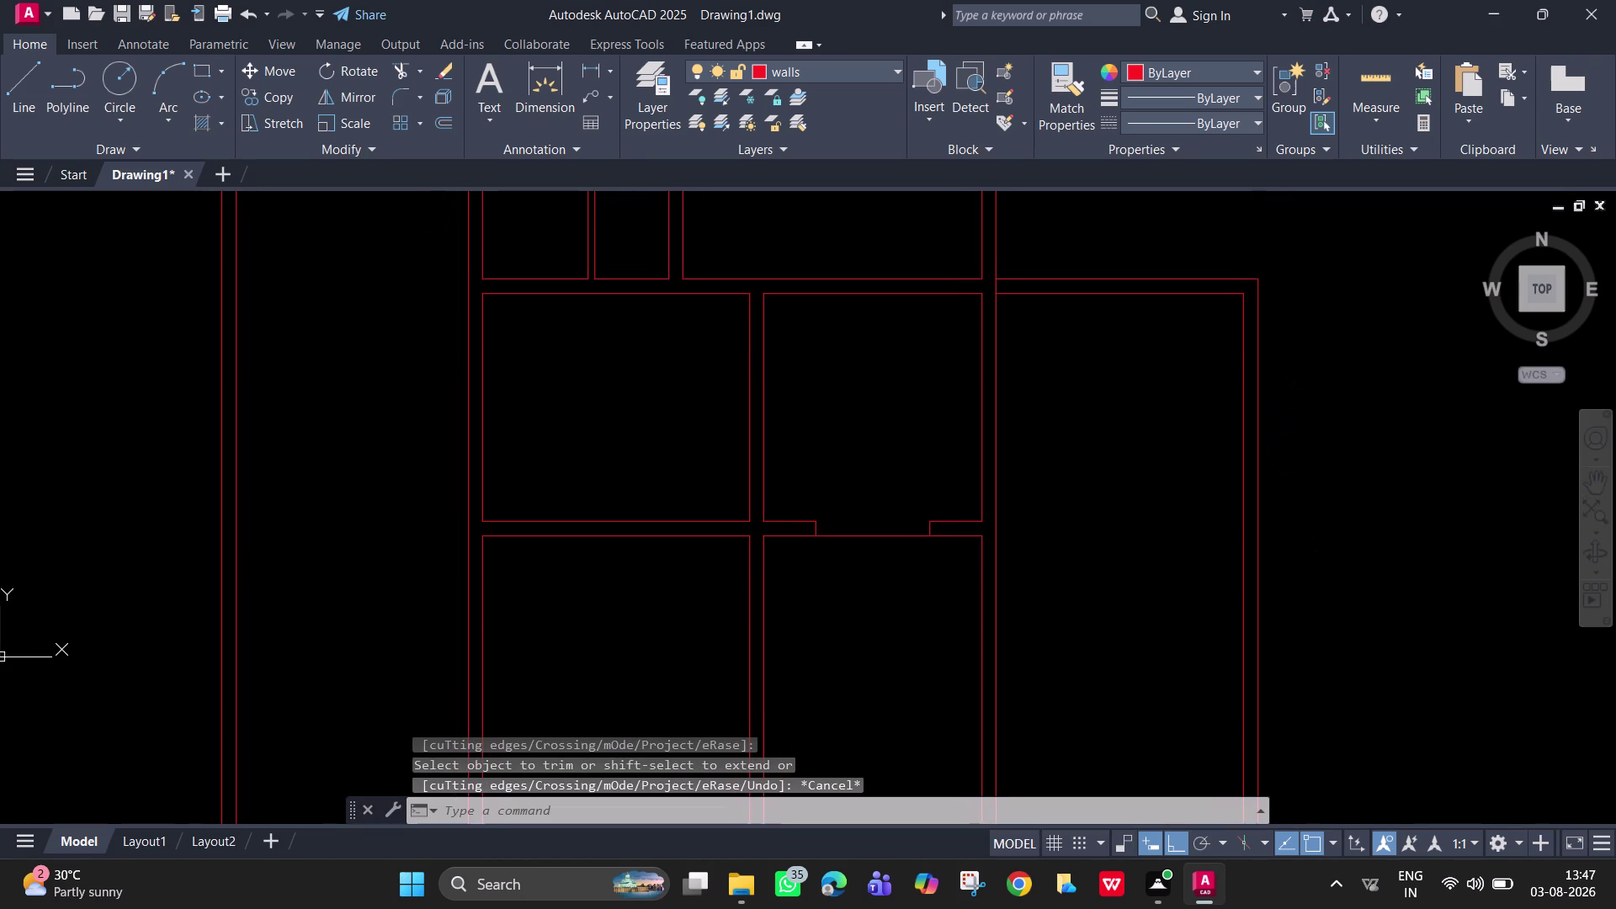
key(space)
key(space)
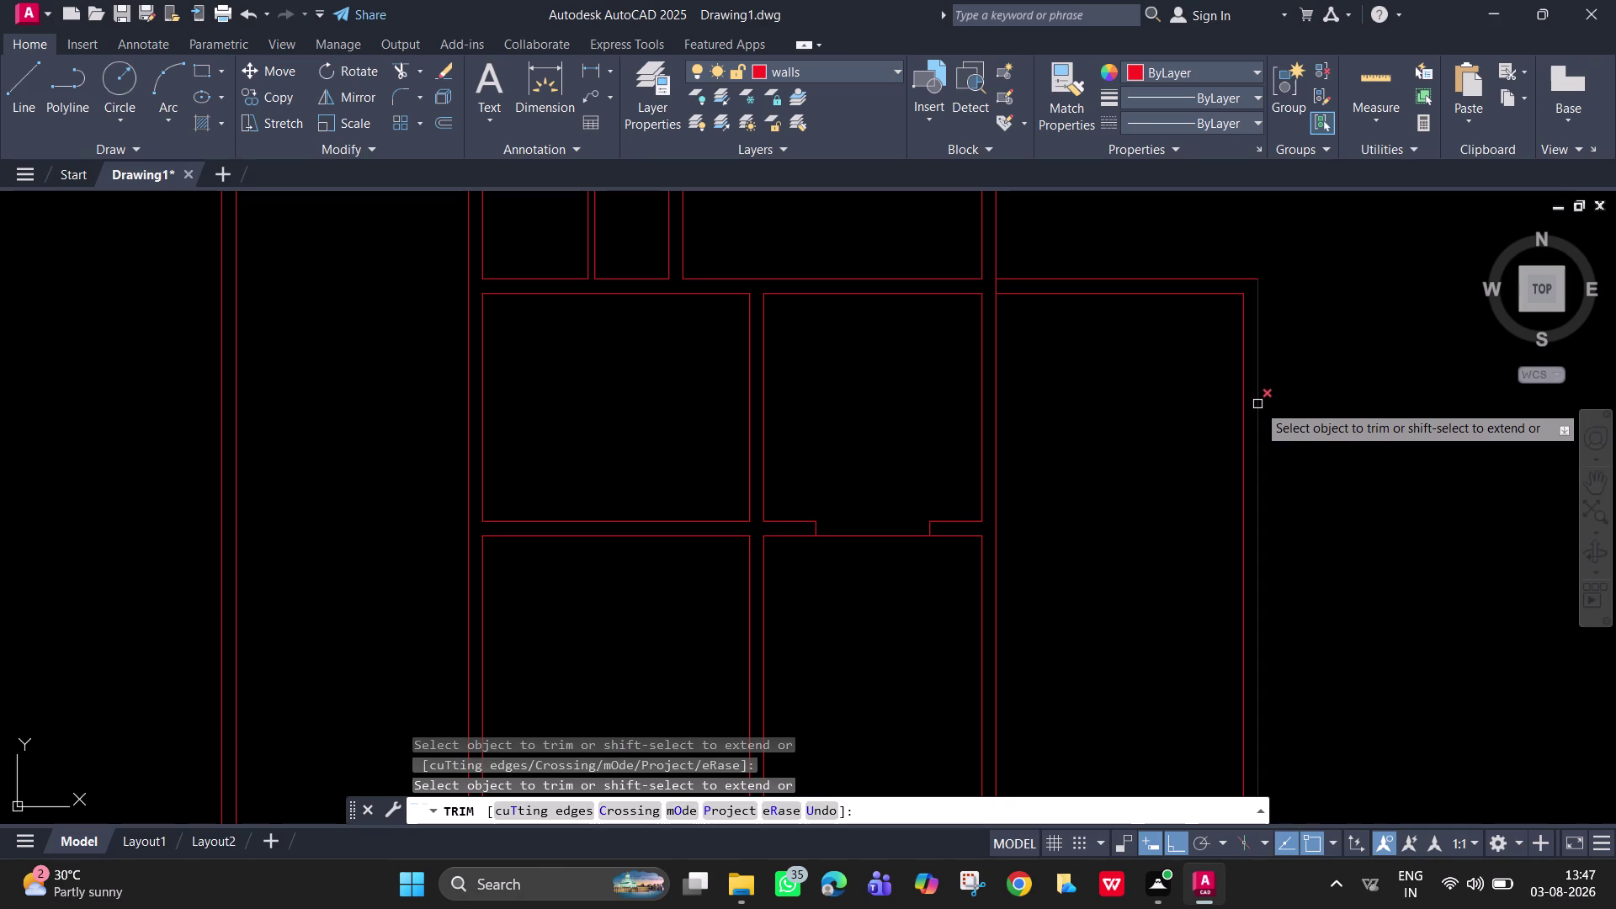
key(Escape)
key(o)
key(Return)
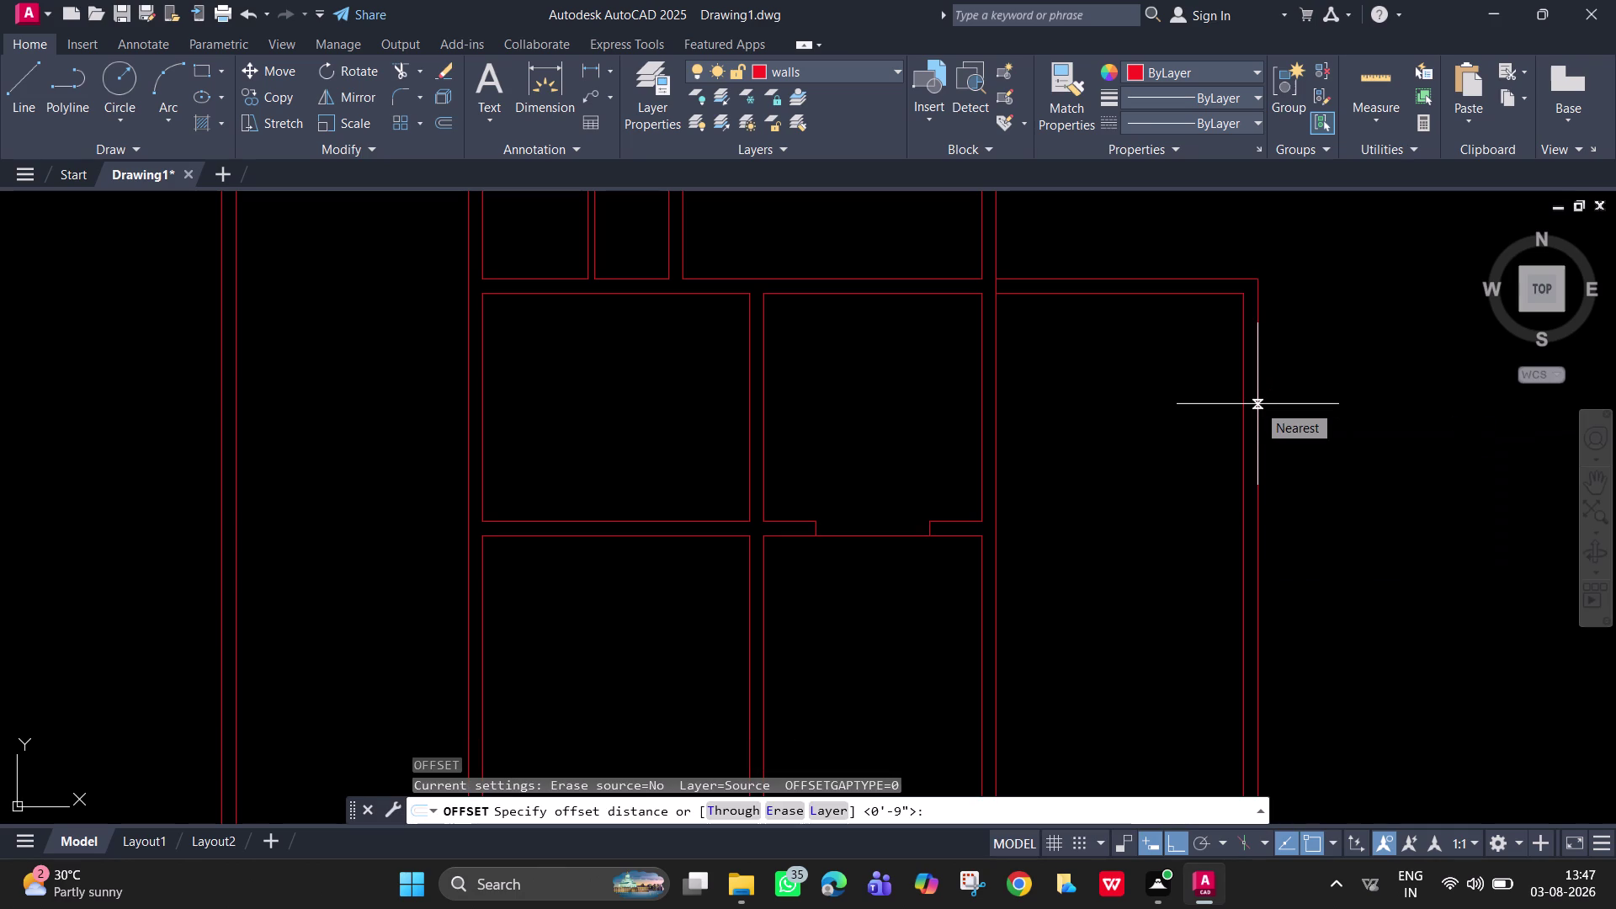
Offset the right room's top wall line 12' downward.
text(12')
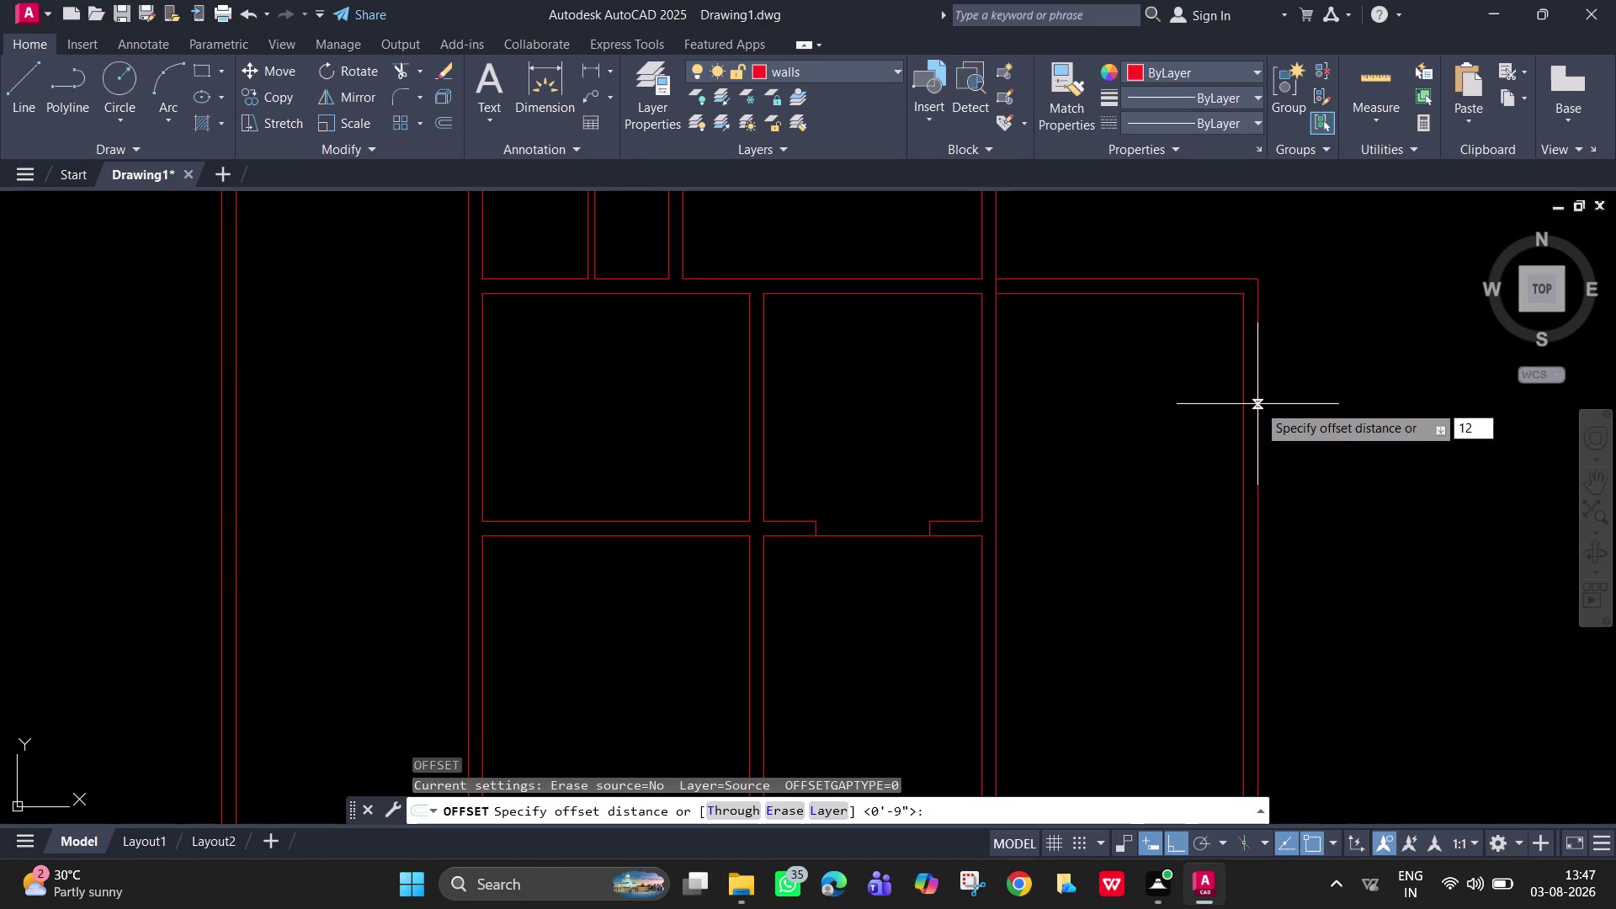
key(Return)
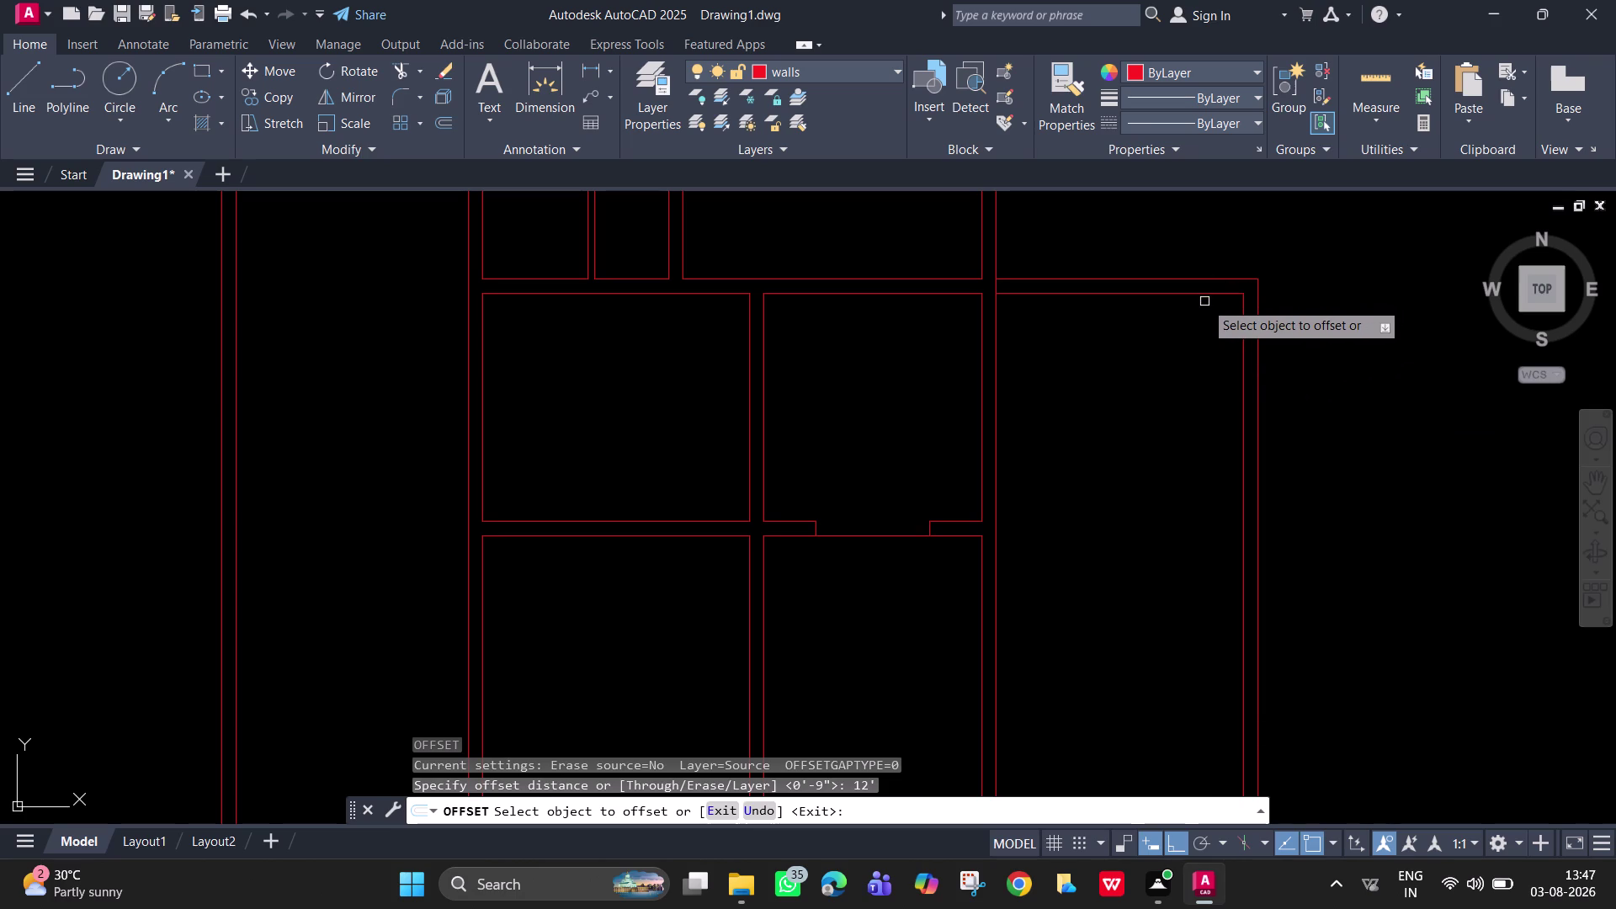
click(1195, 296)
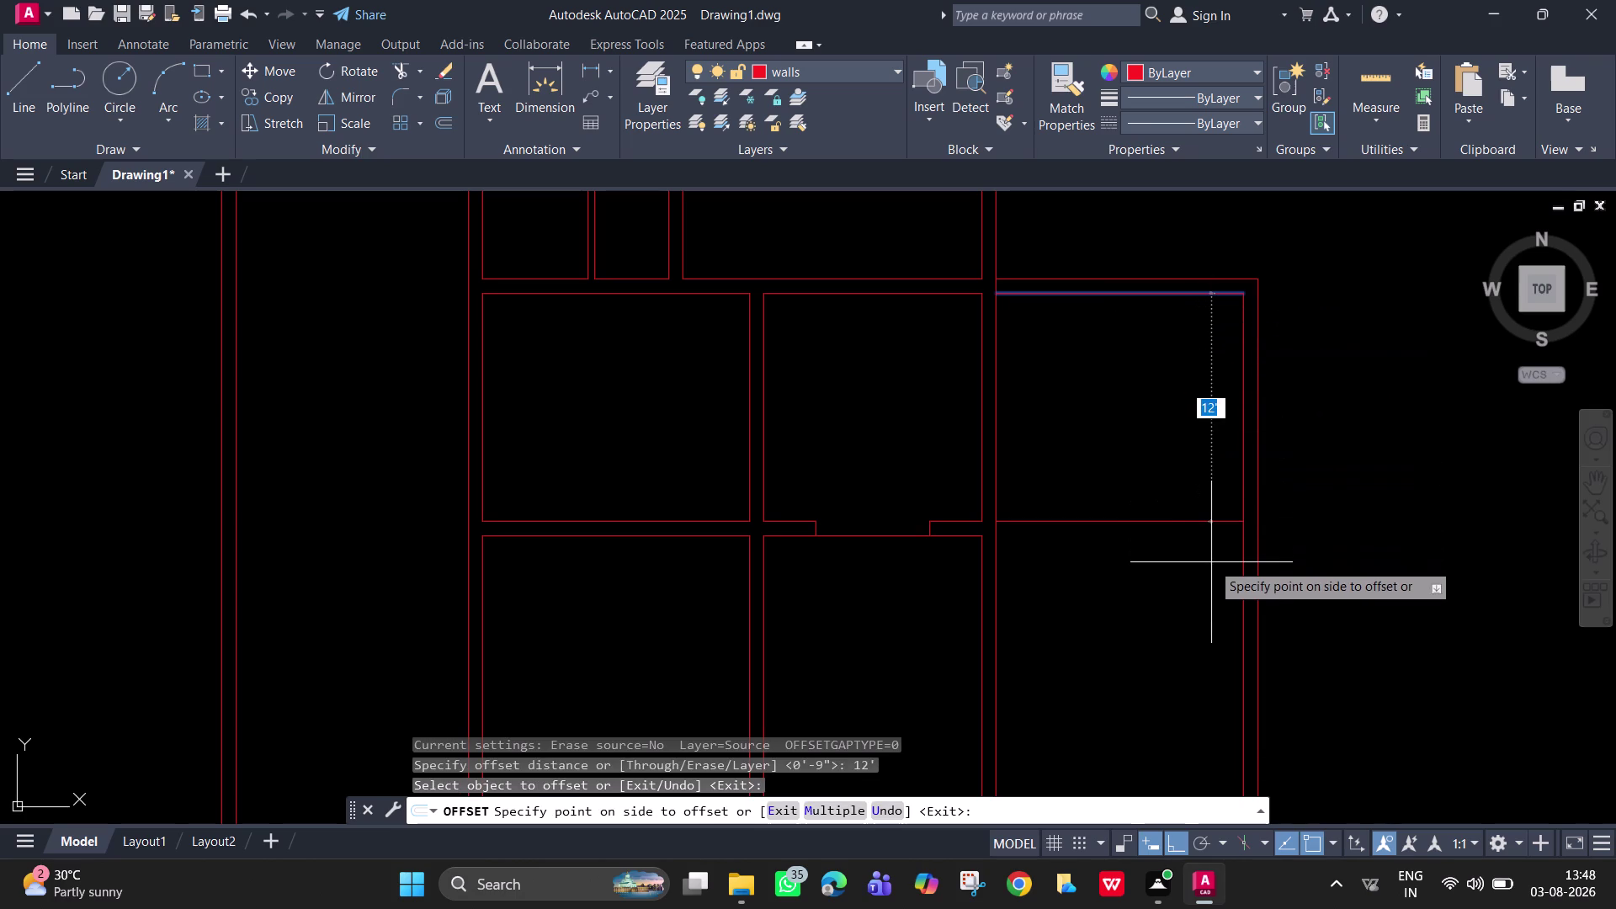
click(1211, 563)
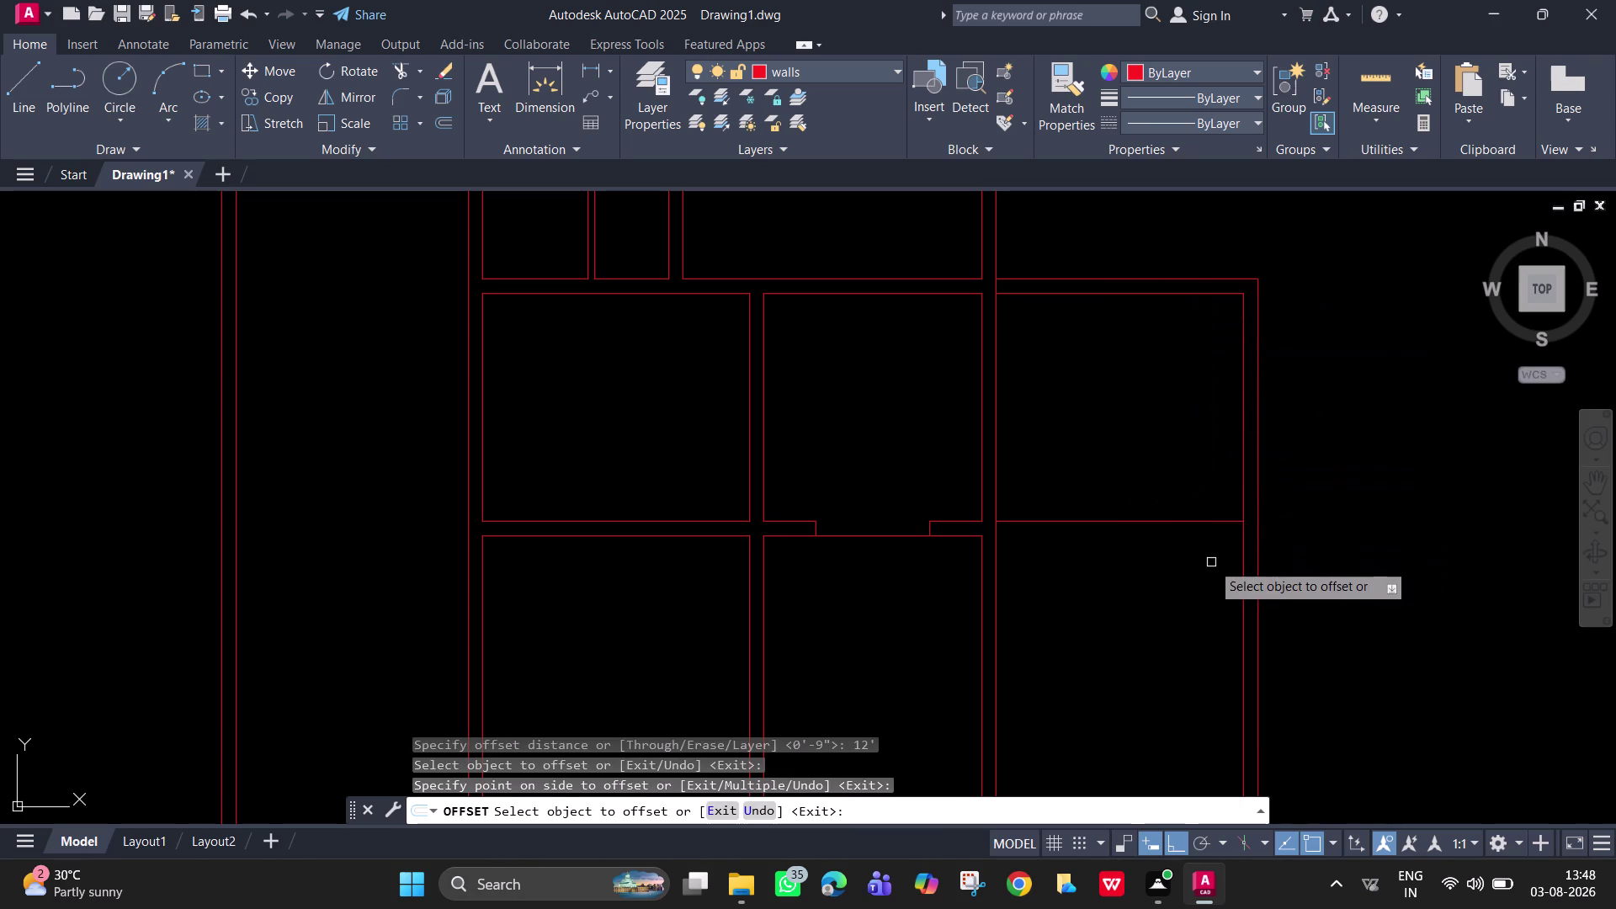
key(space)
Offset the new line a further 9" to make a double wall.
key(space)
text(9)
key(Return)
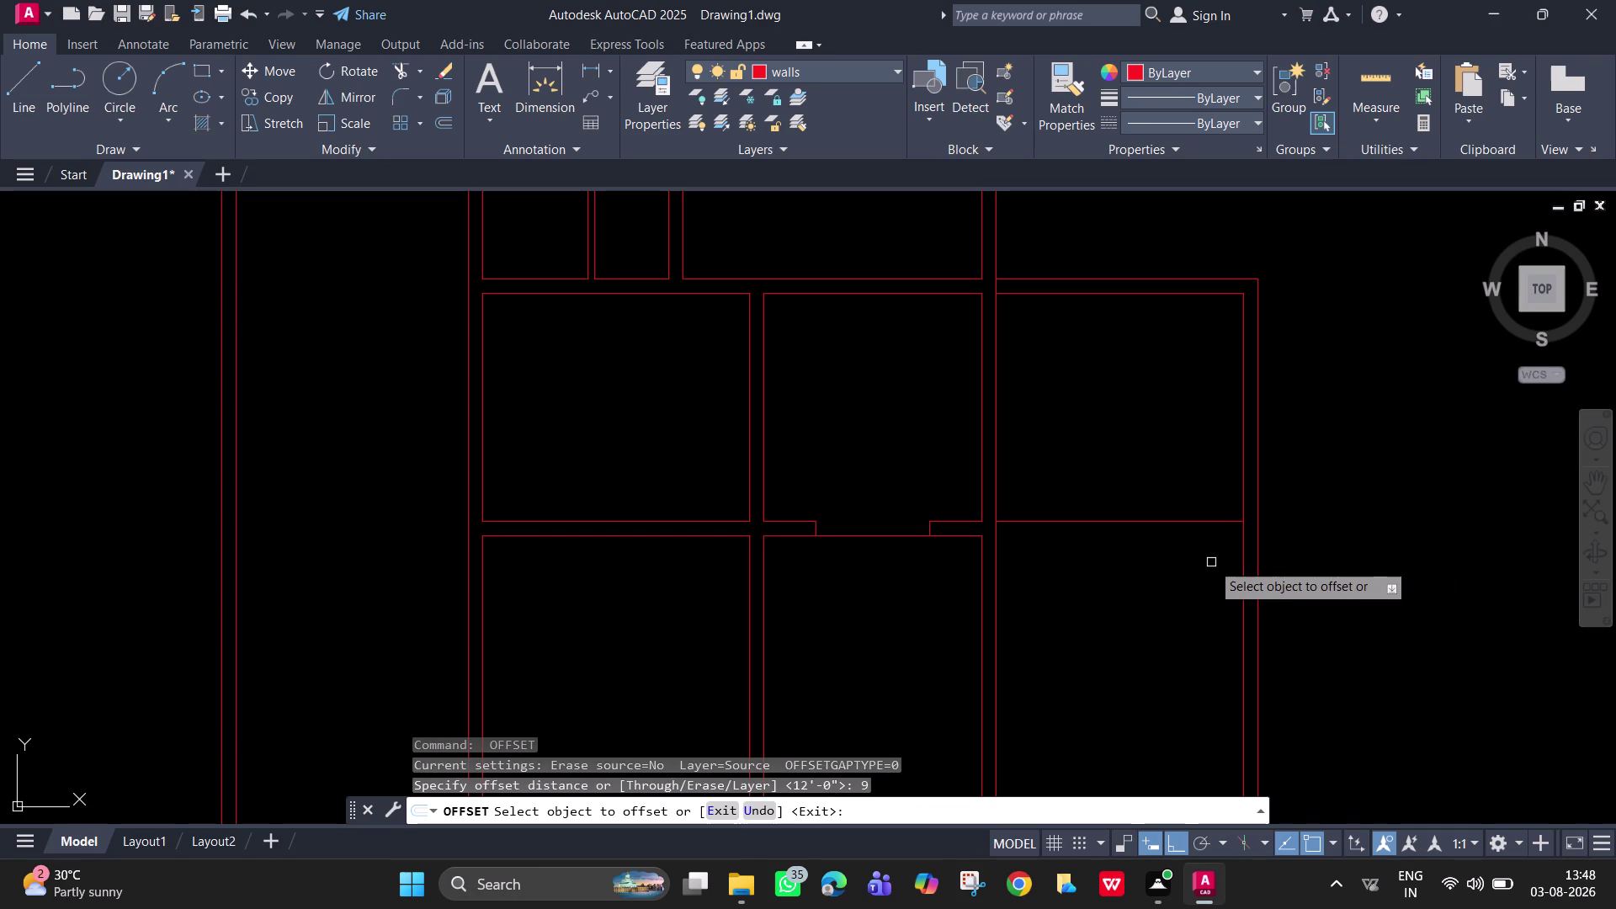
click(1136, 523)
click(1138, 578)
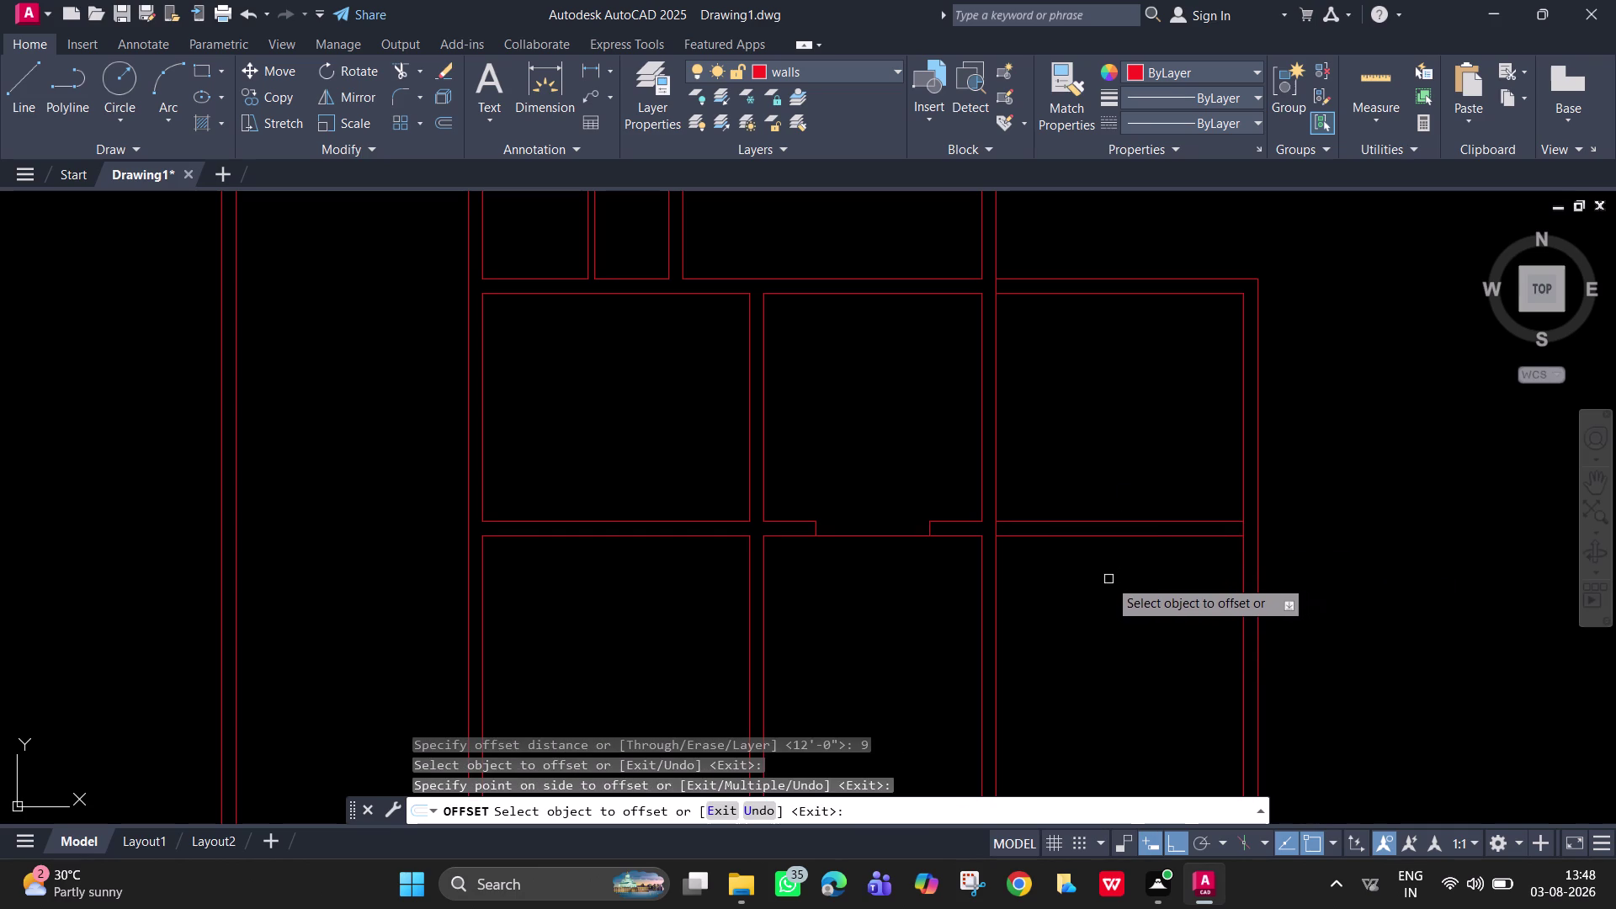
key(space)
scroll(down, 3)
middle_drag(1108, 580, 1117, 537)
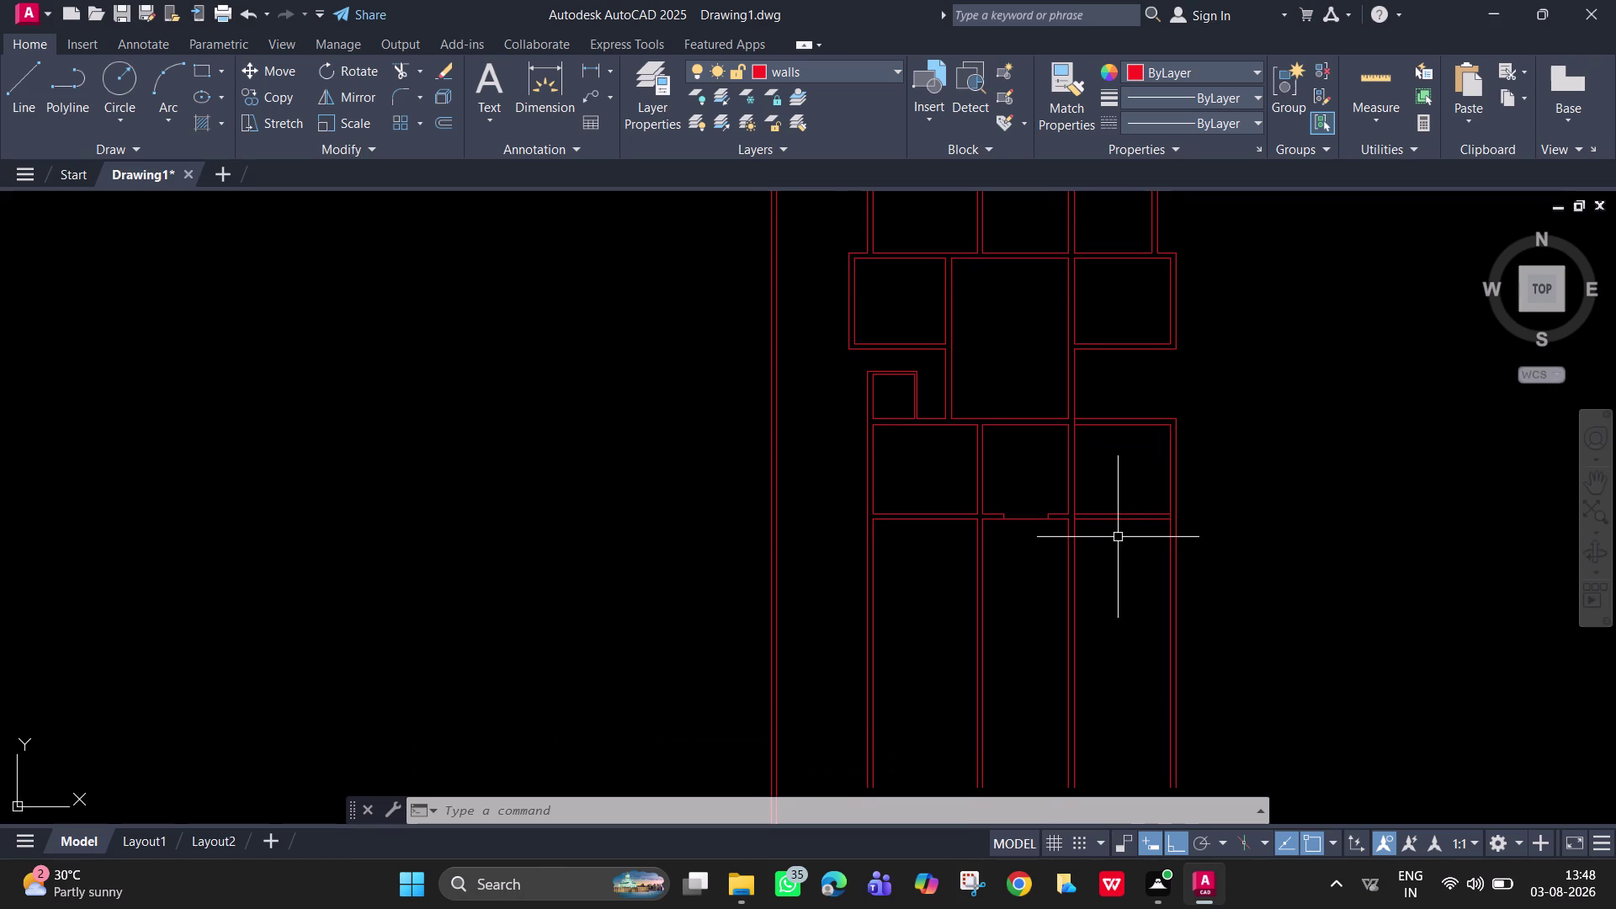
scroll(up, 3)
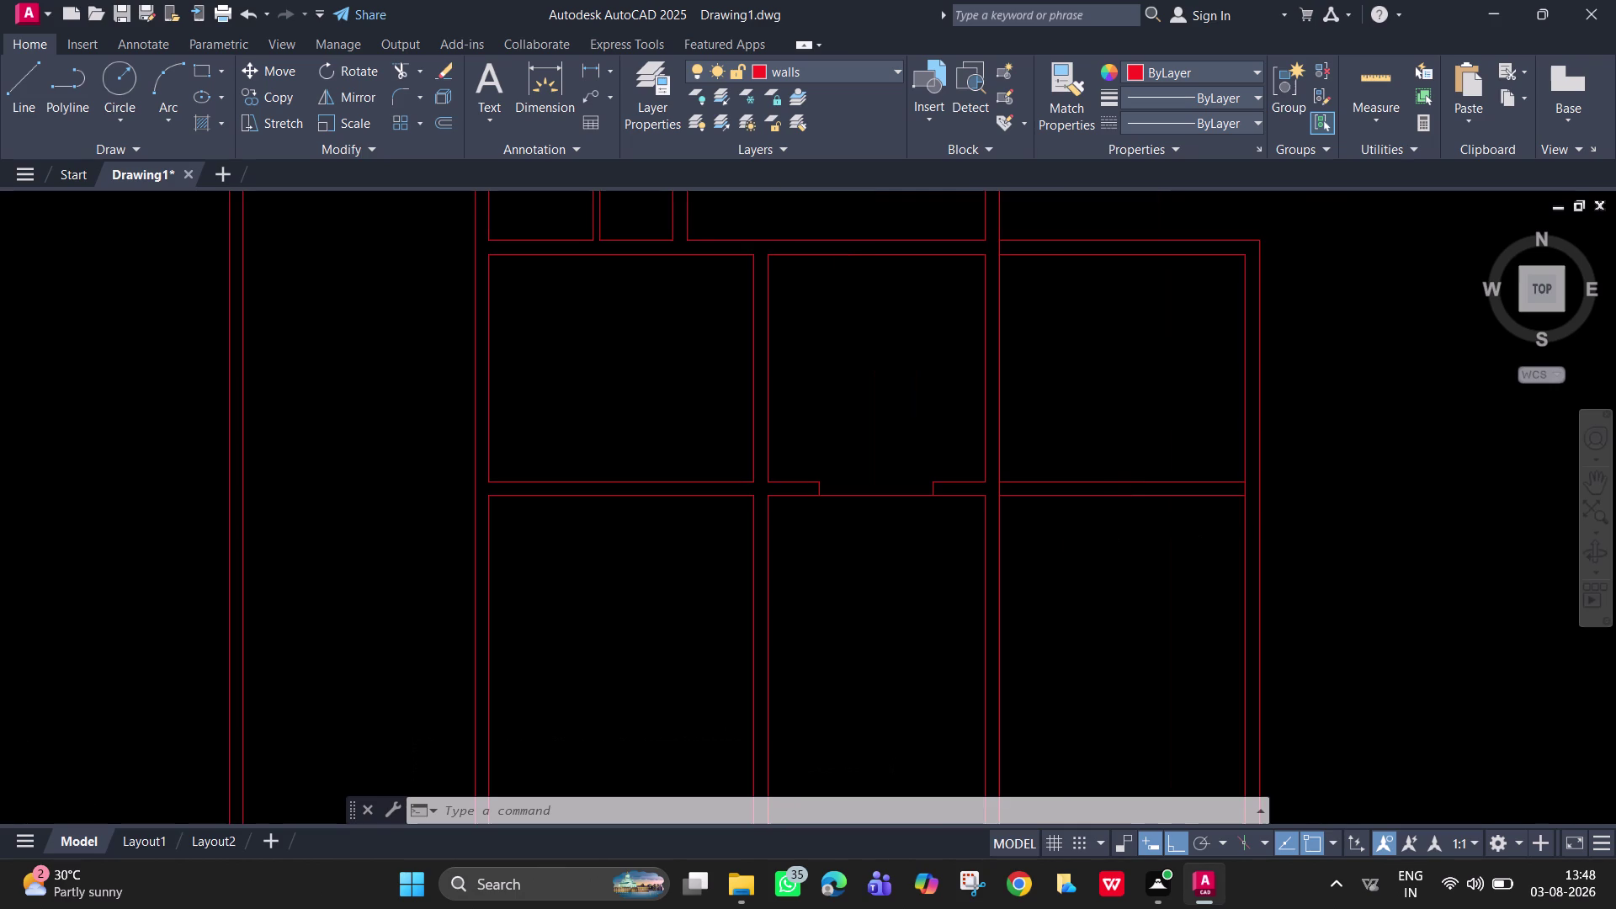
Trim the stray segment where the new wall meets the outer wall.
text(tr)
key(space)
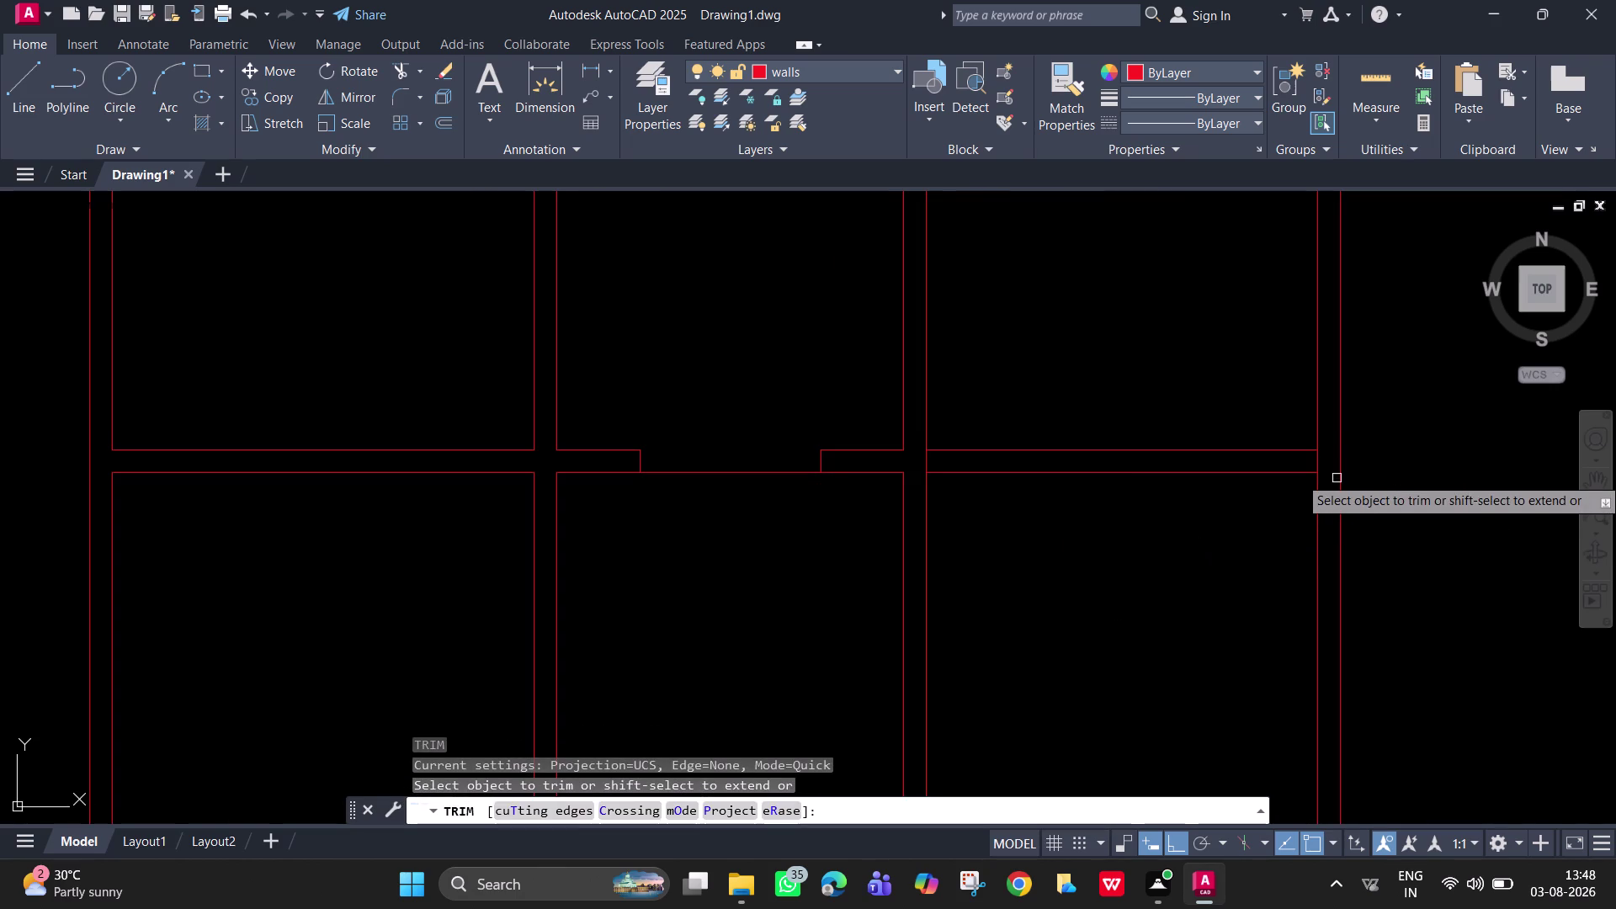
click(1317, 463)
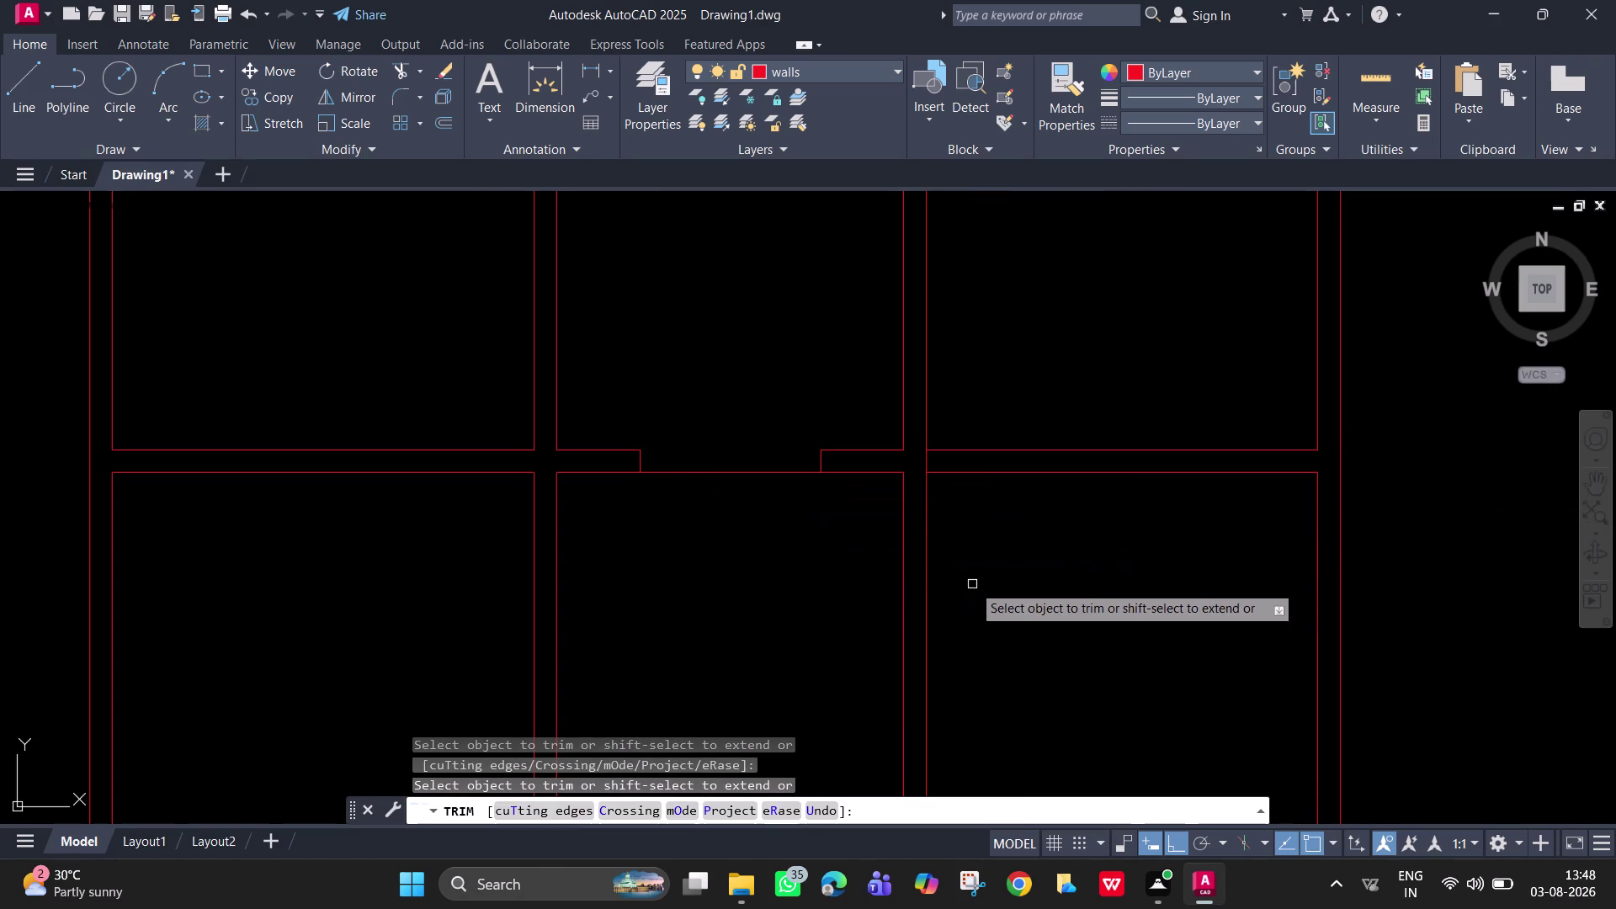
key(Escape)
Quick-measure the upper-left room at 14' wide by 12' deep.
scroll(down, 3)
middle_drag(1021, 625, 1026, 635)
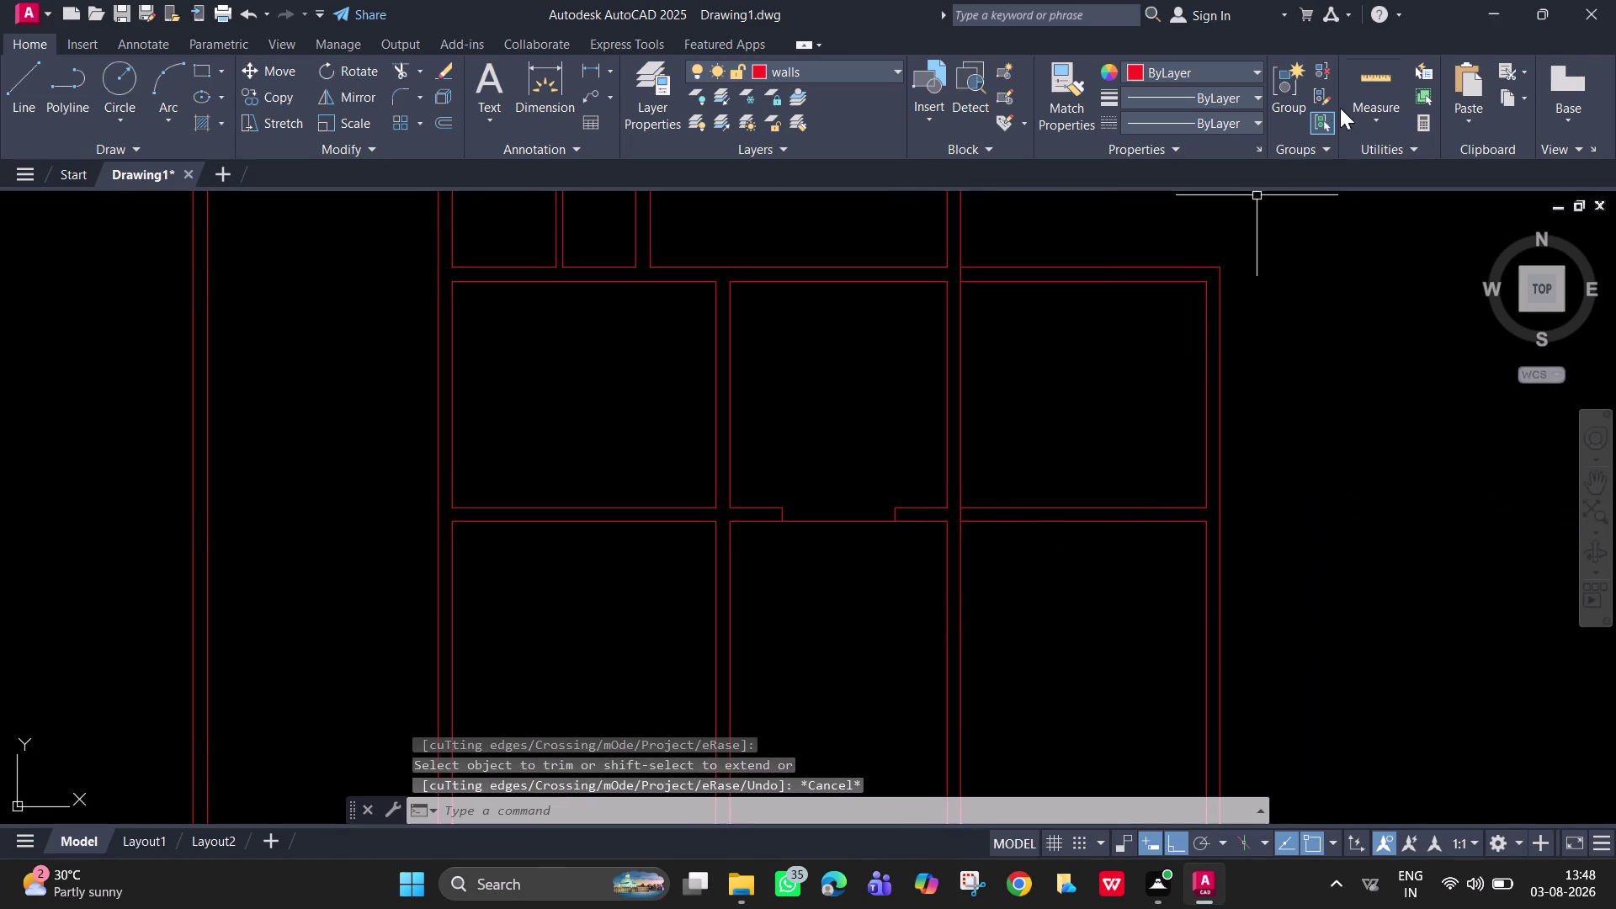
click(1358, 90)
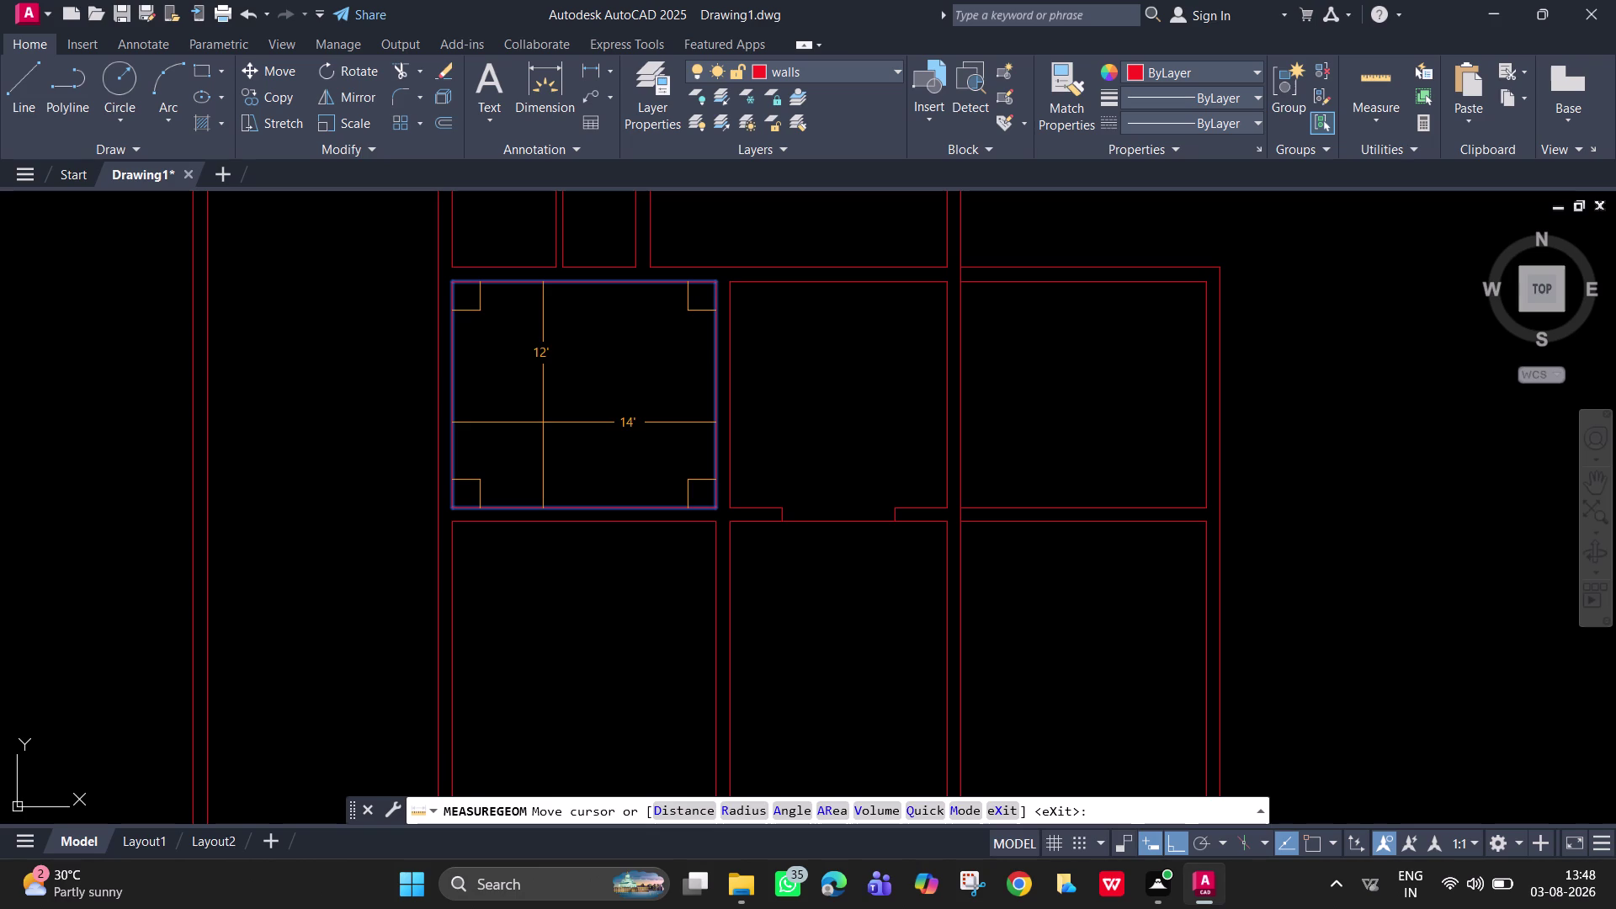
Extend the left and right rooms' new wall lines to the outer walls.
key(Escape)
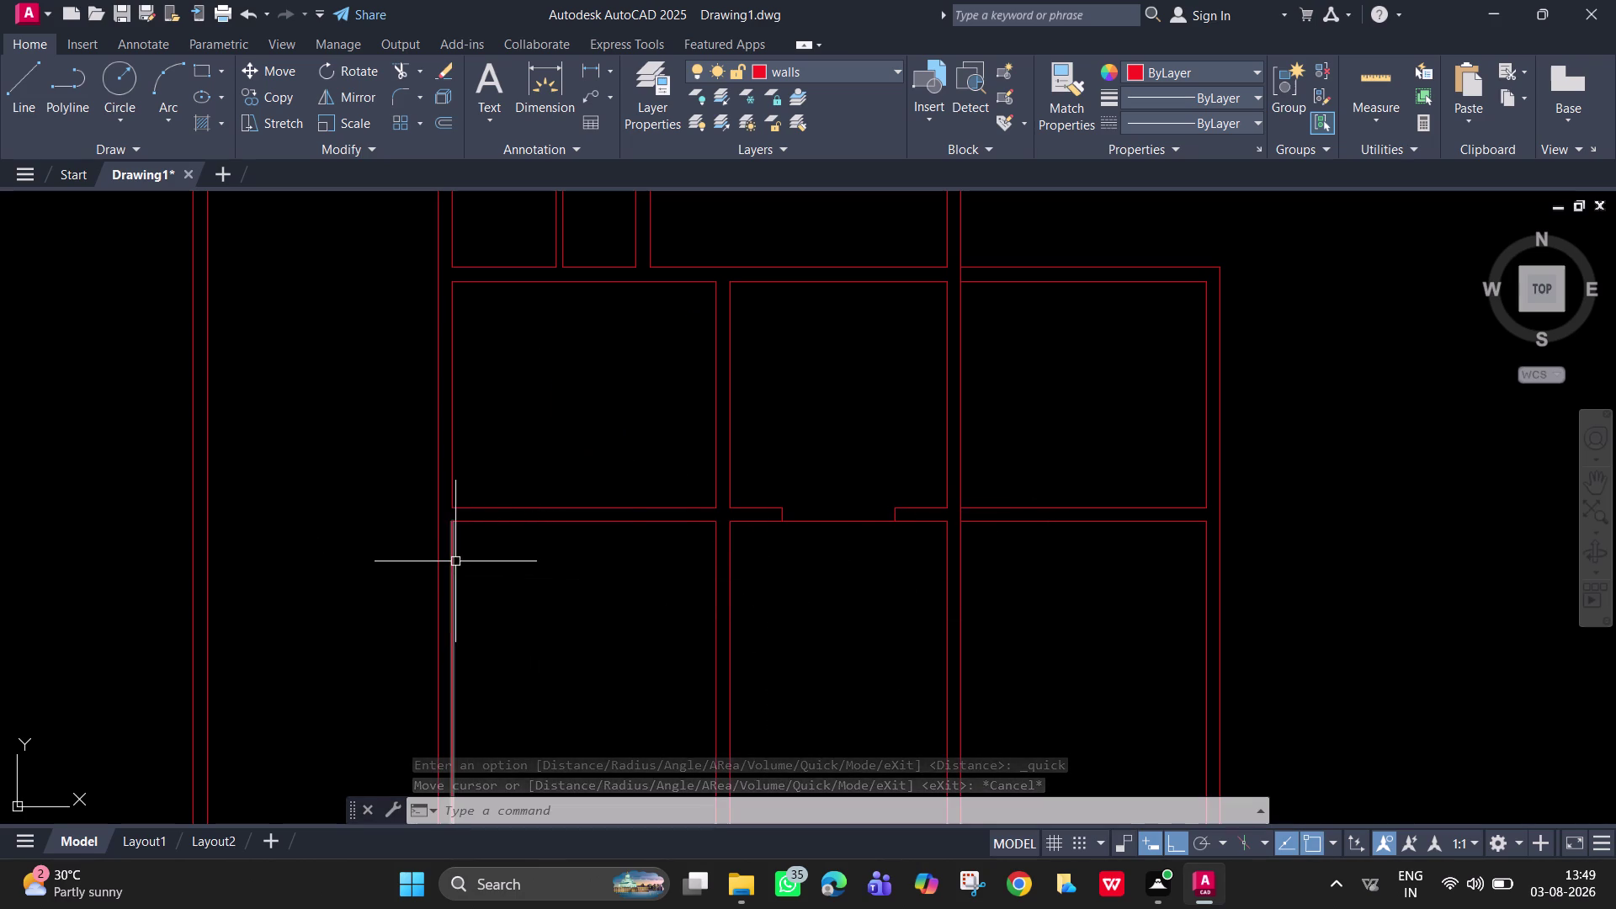
text(ex)
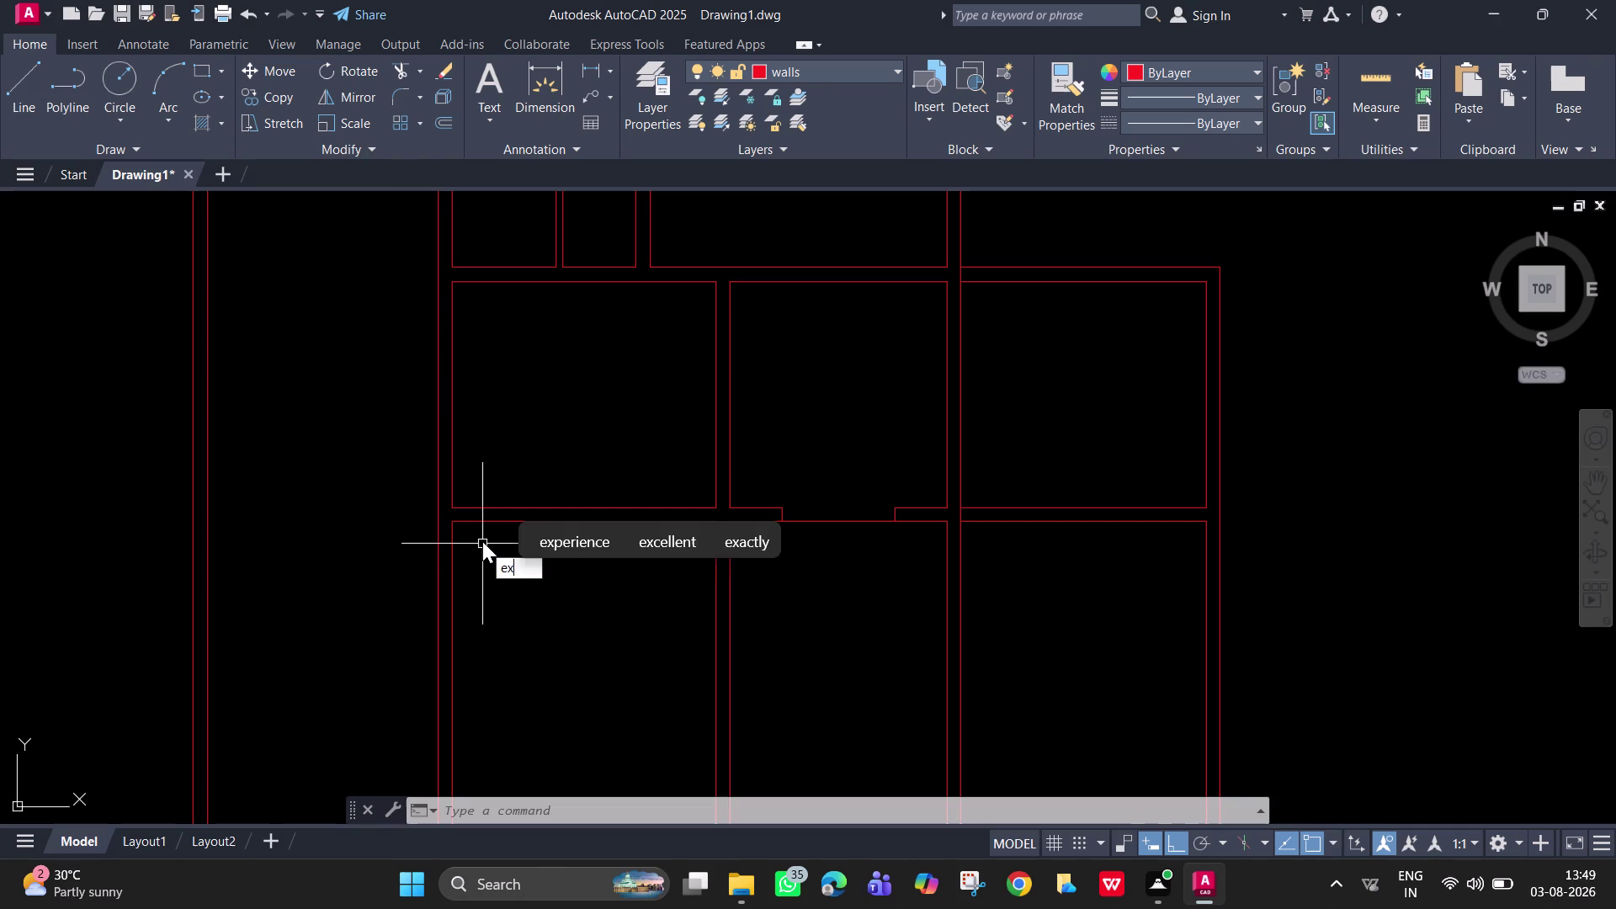
key(space)
click(463, 526)
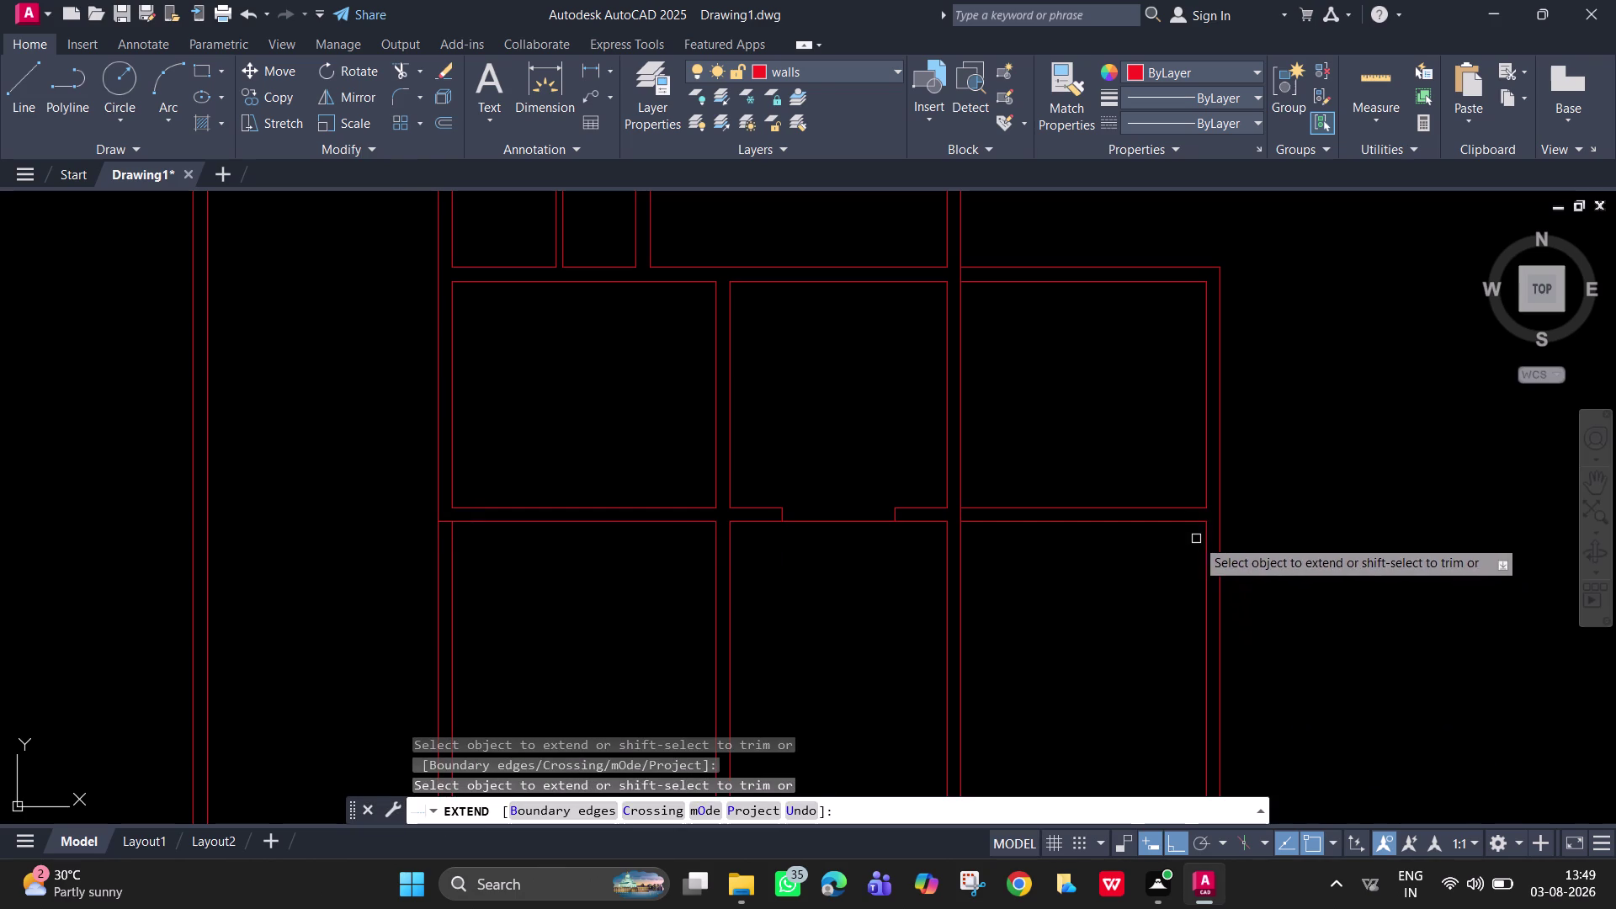
click(1190, 521)
key(Escape)
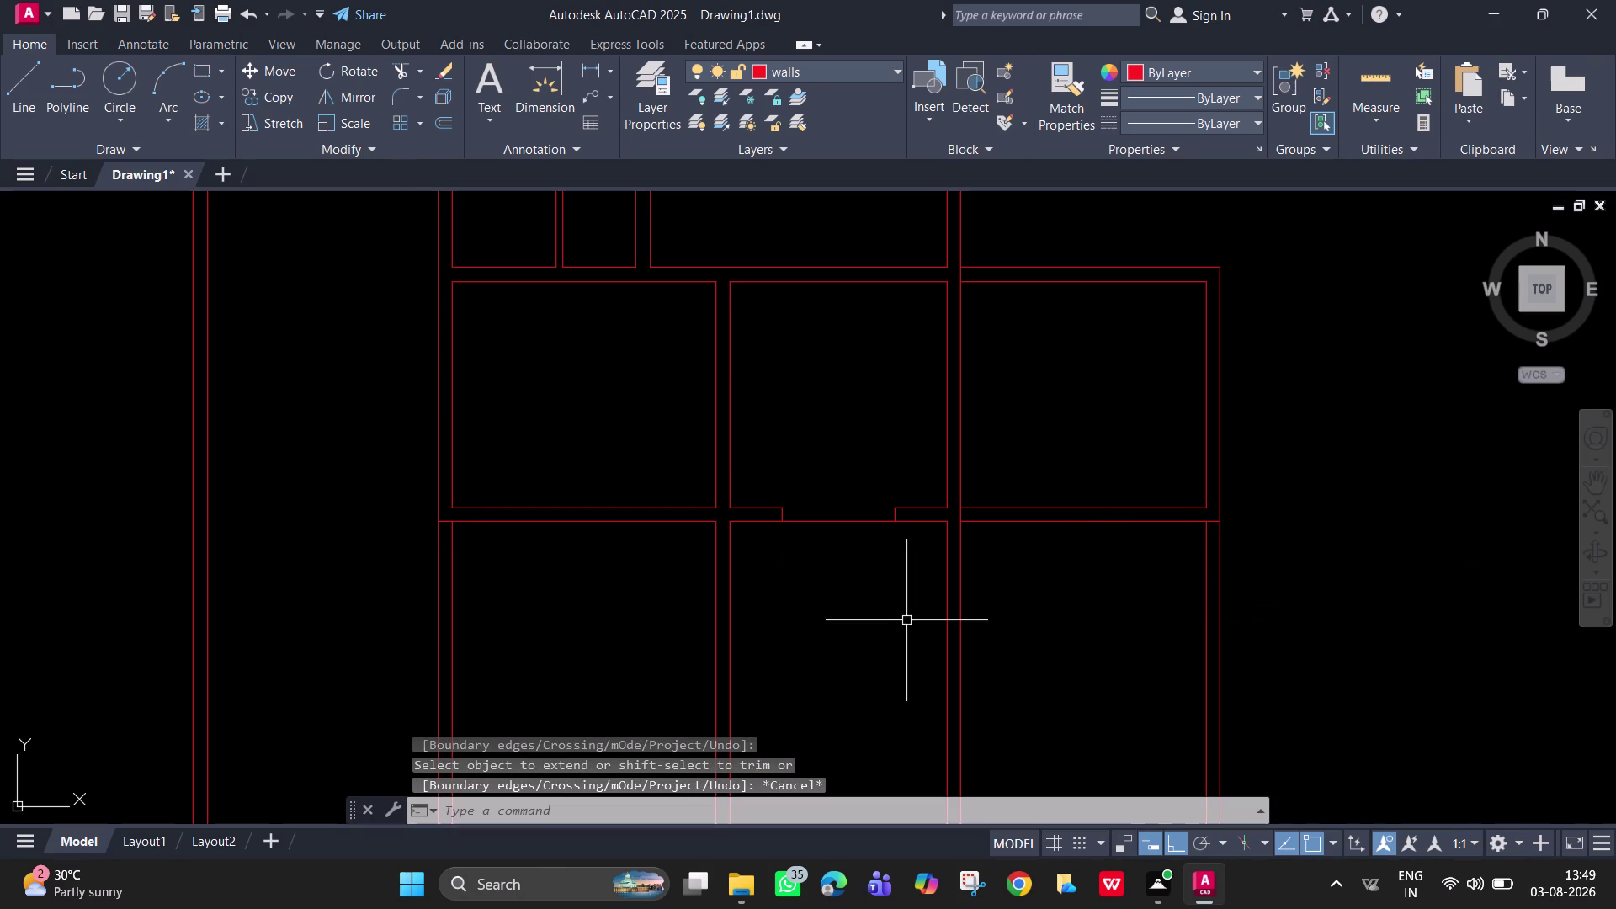
middle_drag(514, 634, 540, 507)
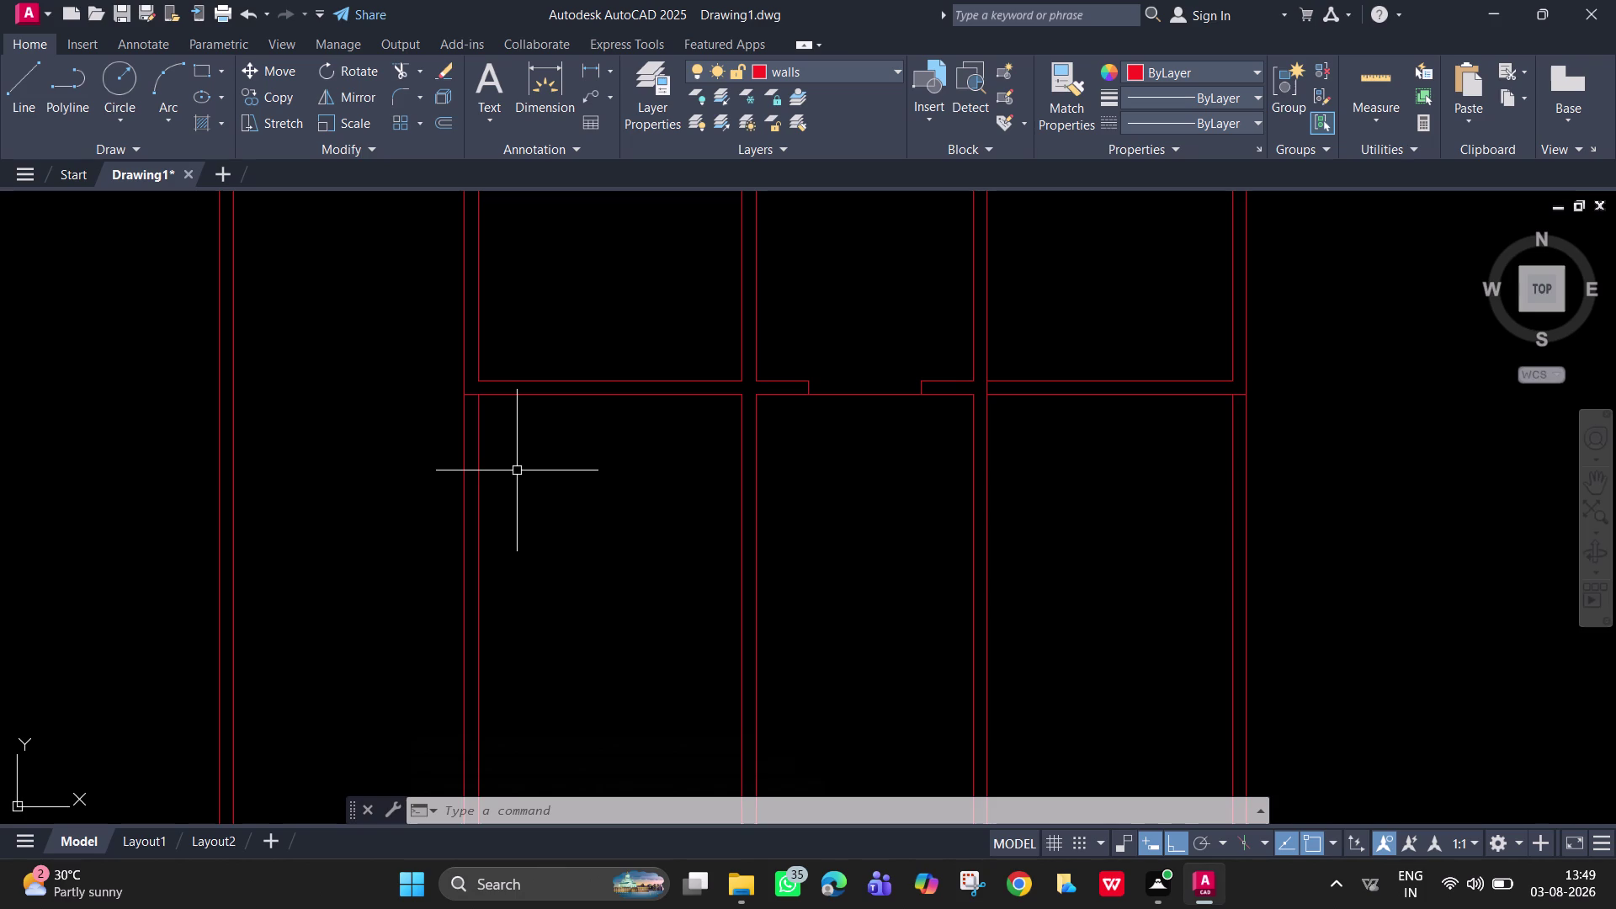
Offset the lower-left and lower-right rooms' top wall lines 4' downward.
key(space)
key(Escape)
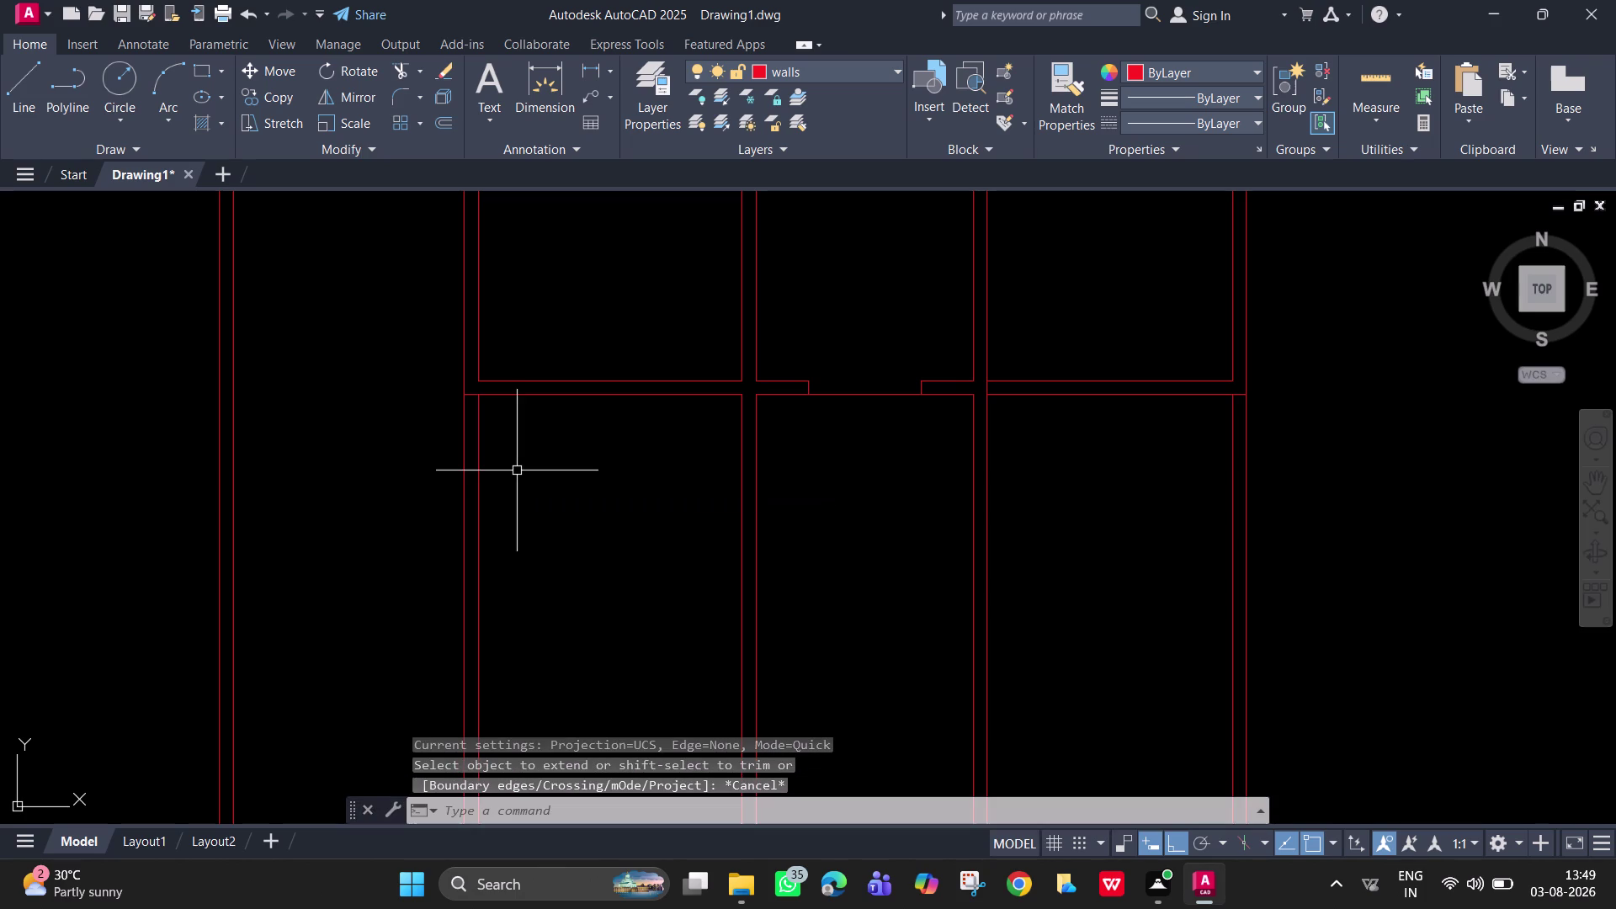
key(o)
key(Return)
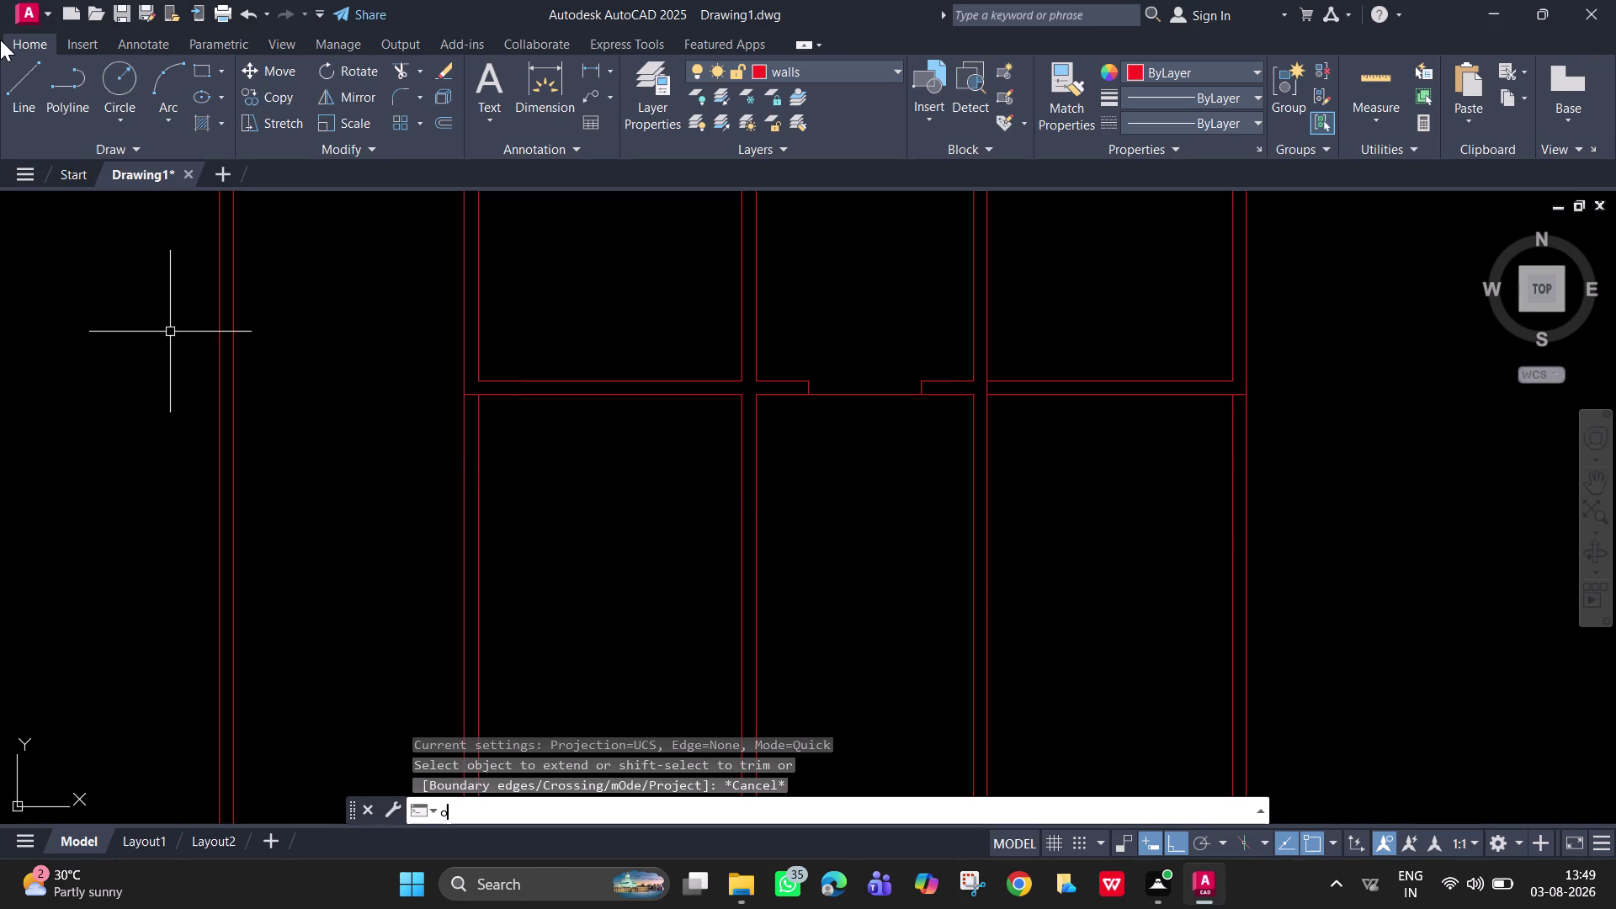
text(4')
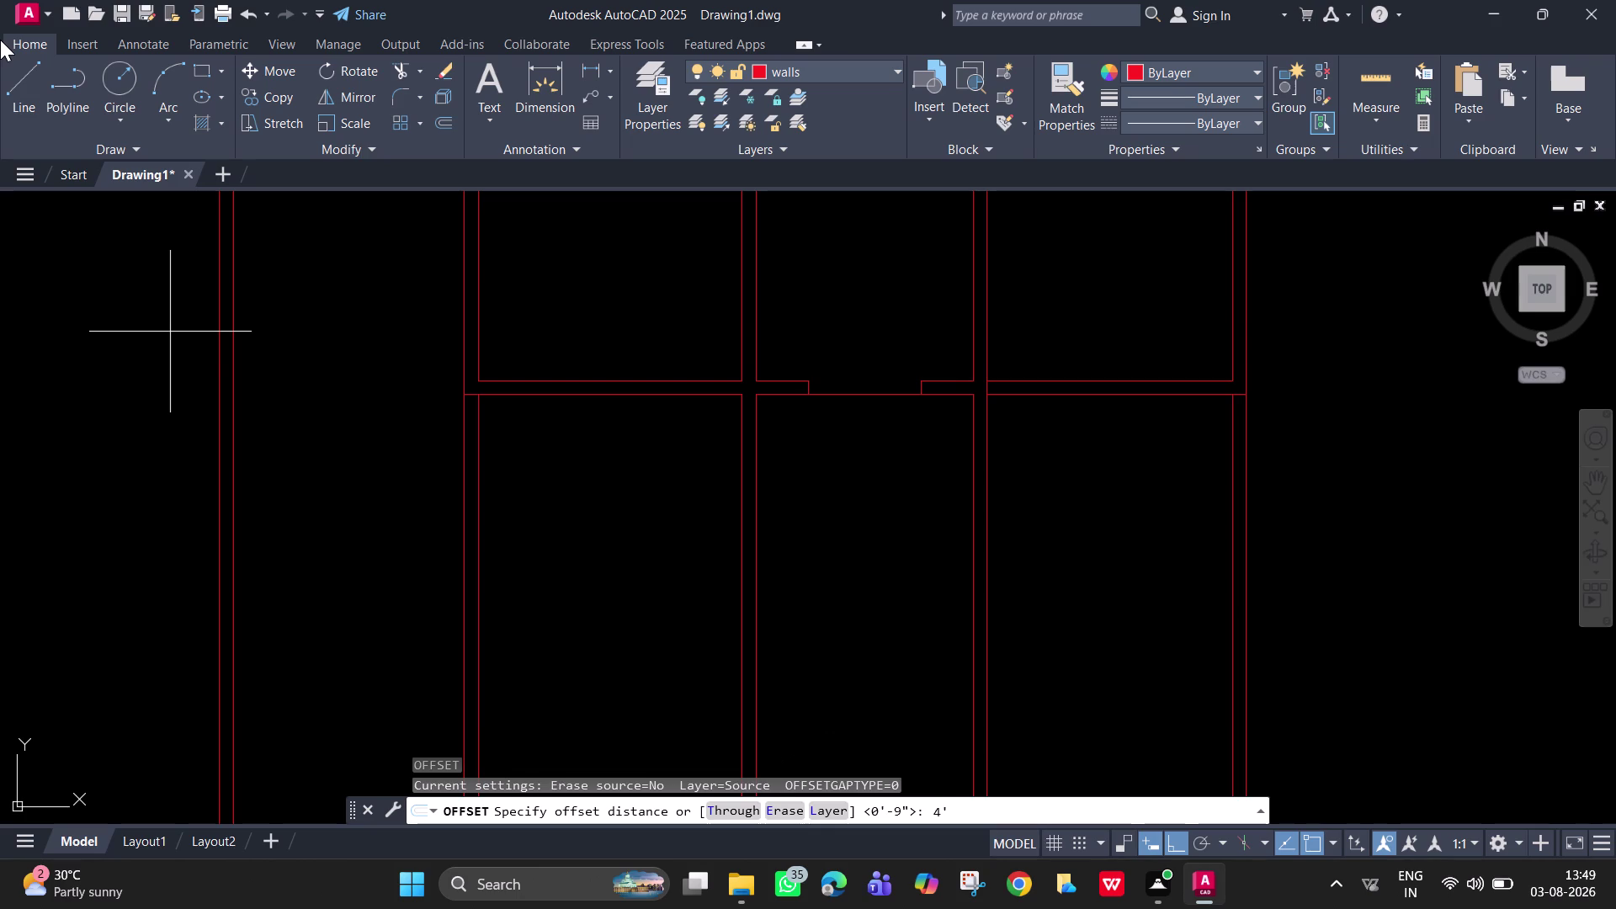
key(Return)
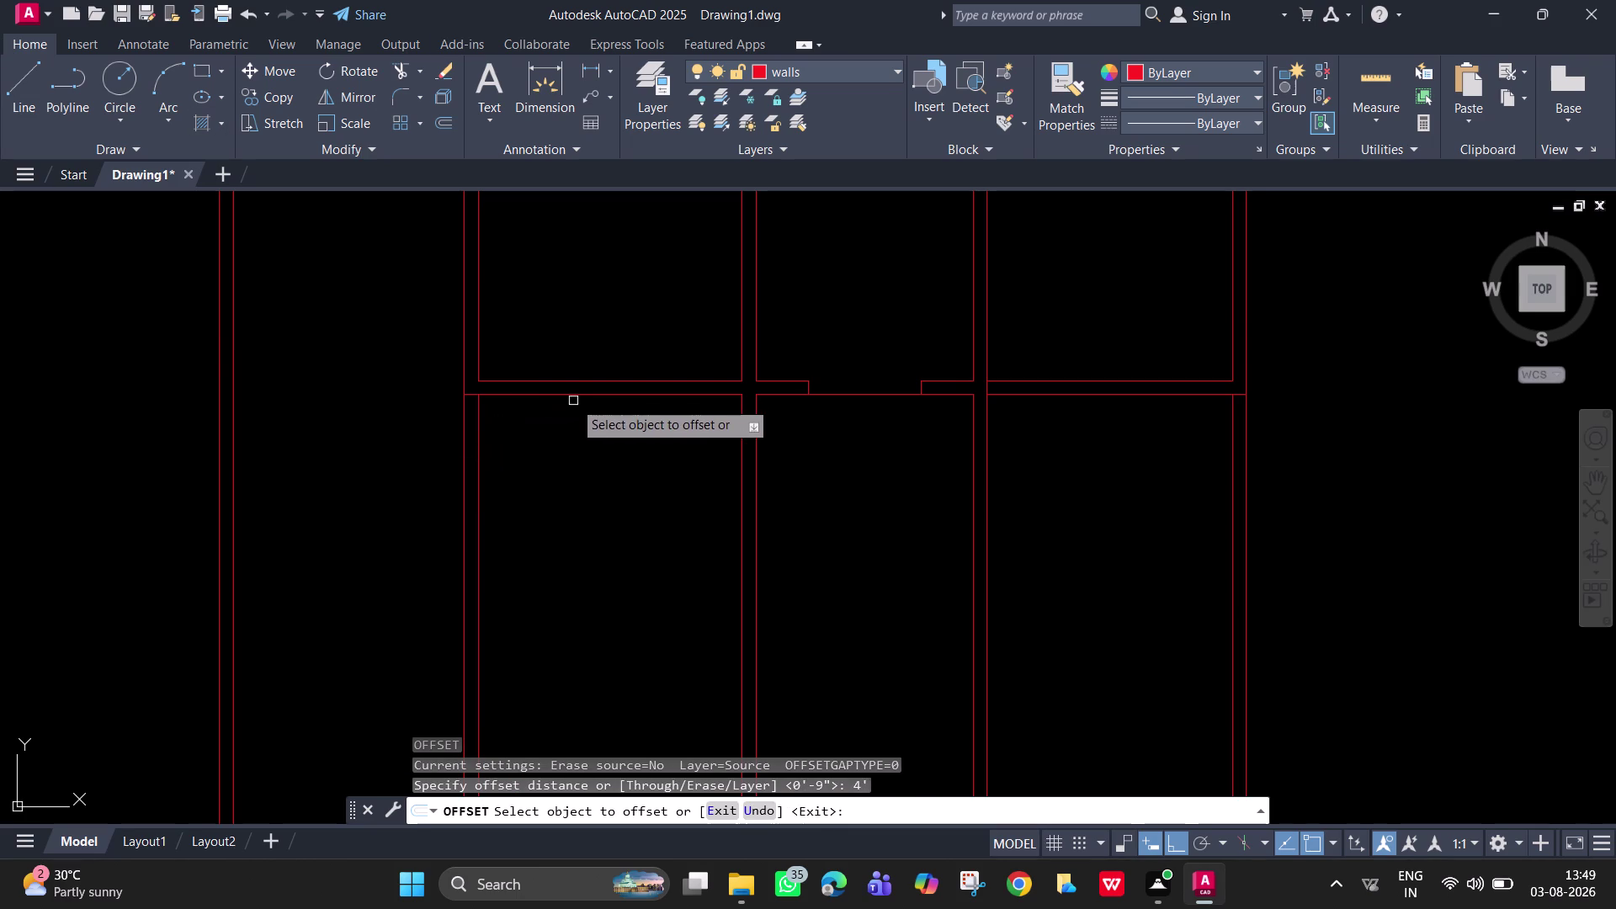
click(577, 394)
click(599, 568)
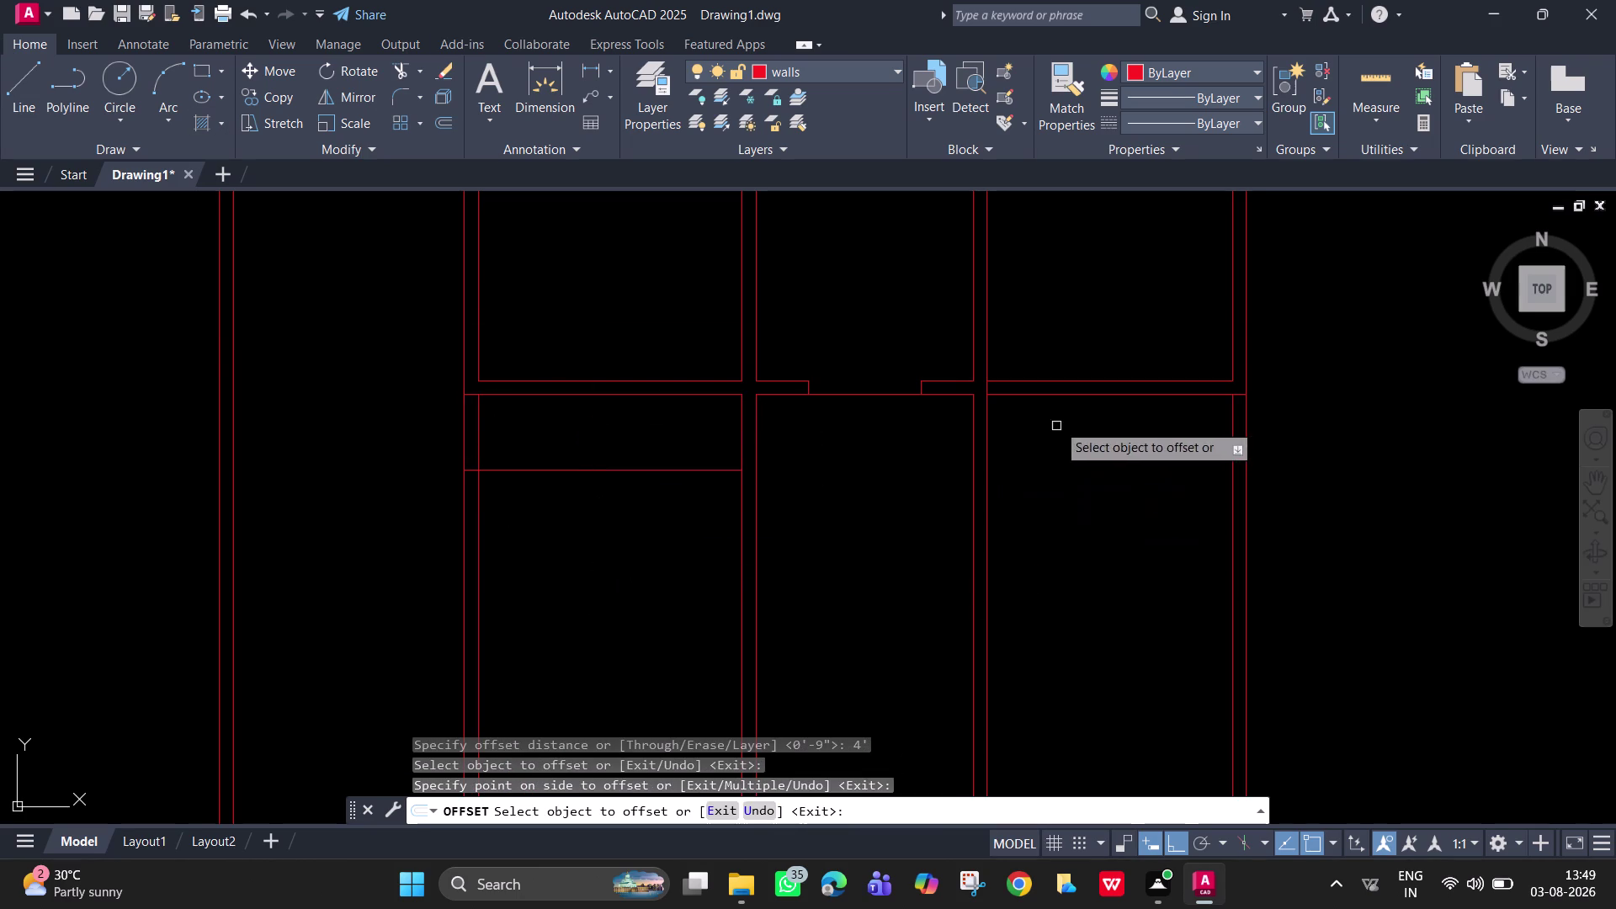
click(1068, 397)
click(1101, 534)
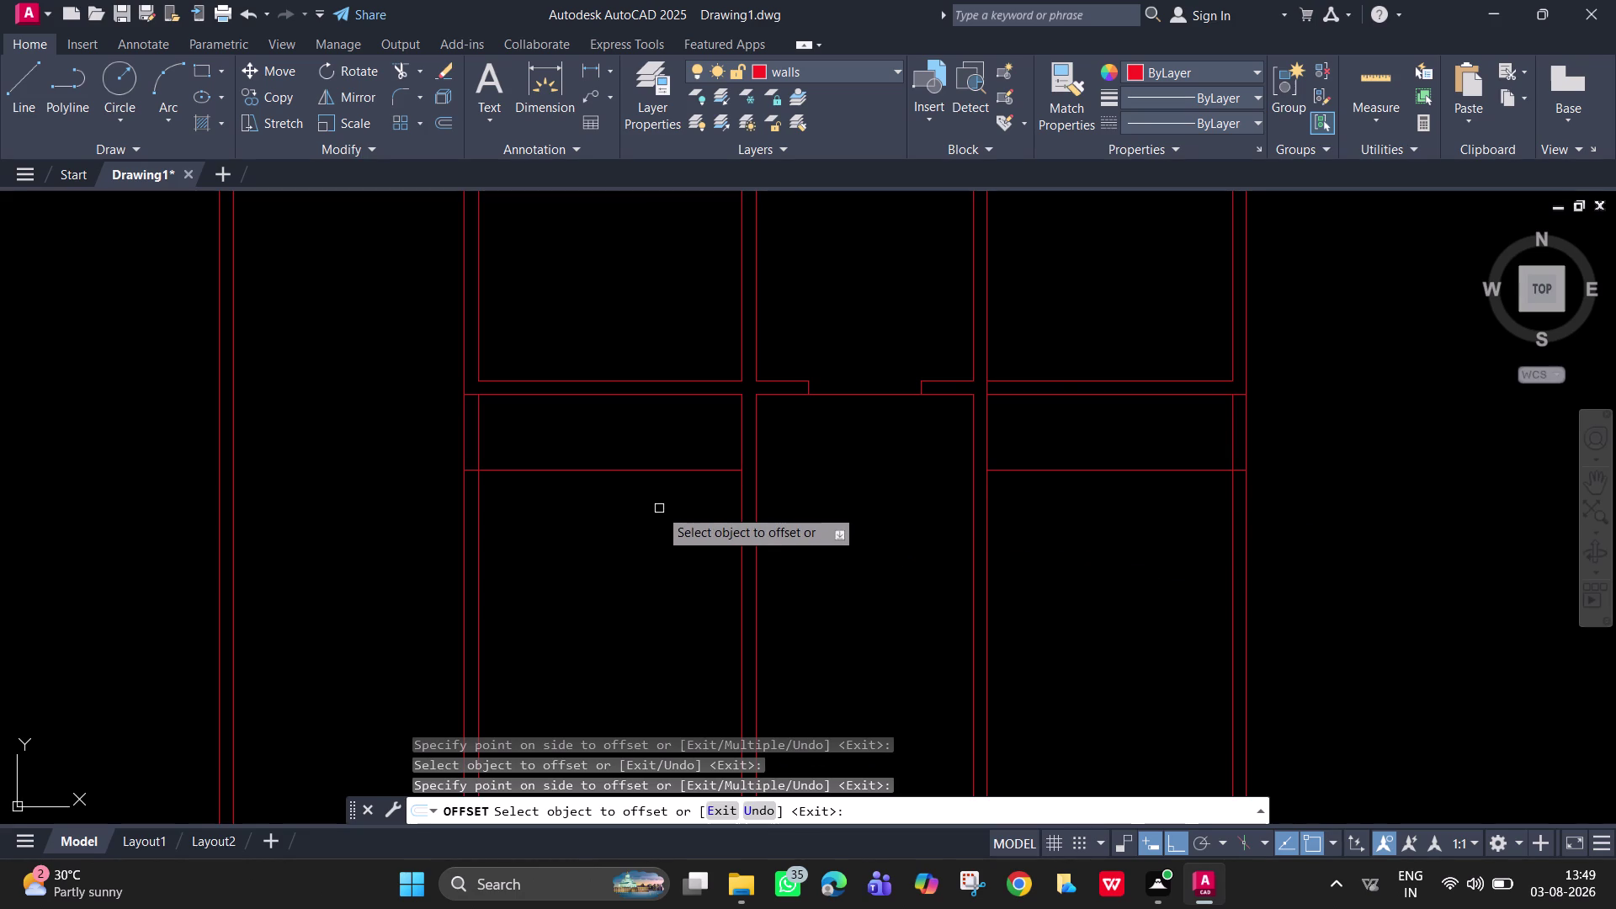
key(Escape)
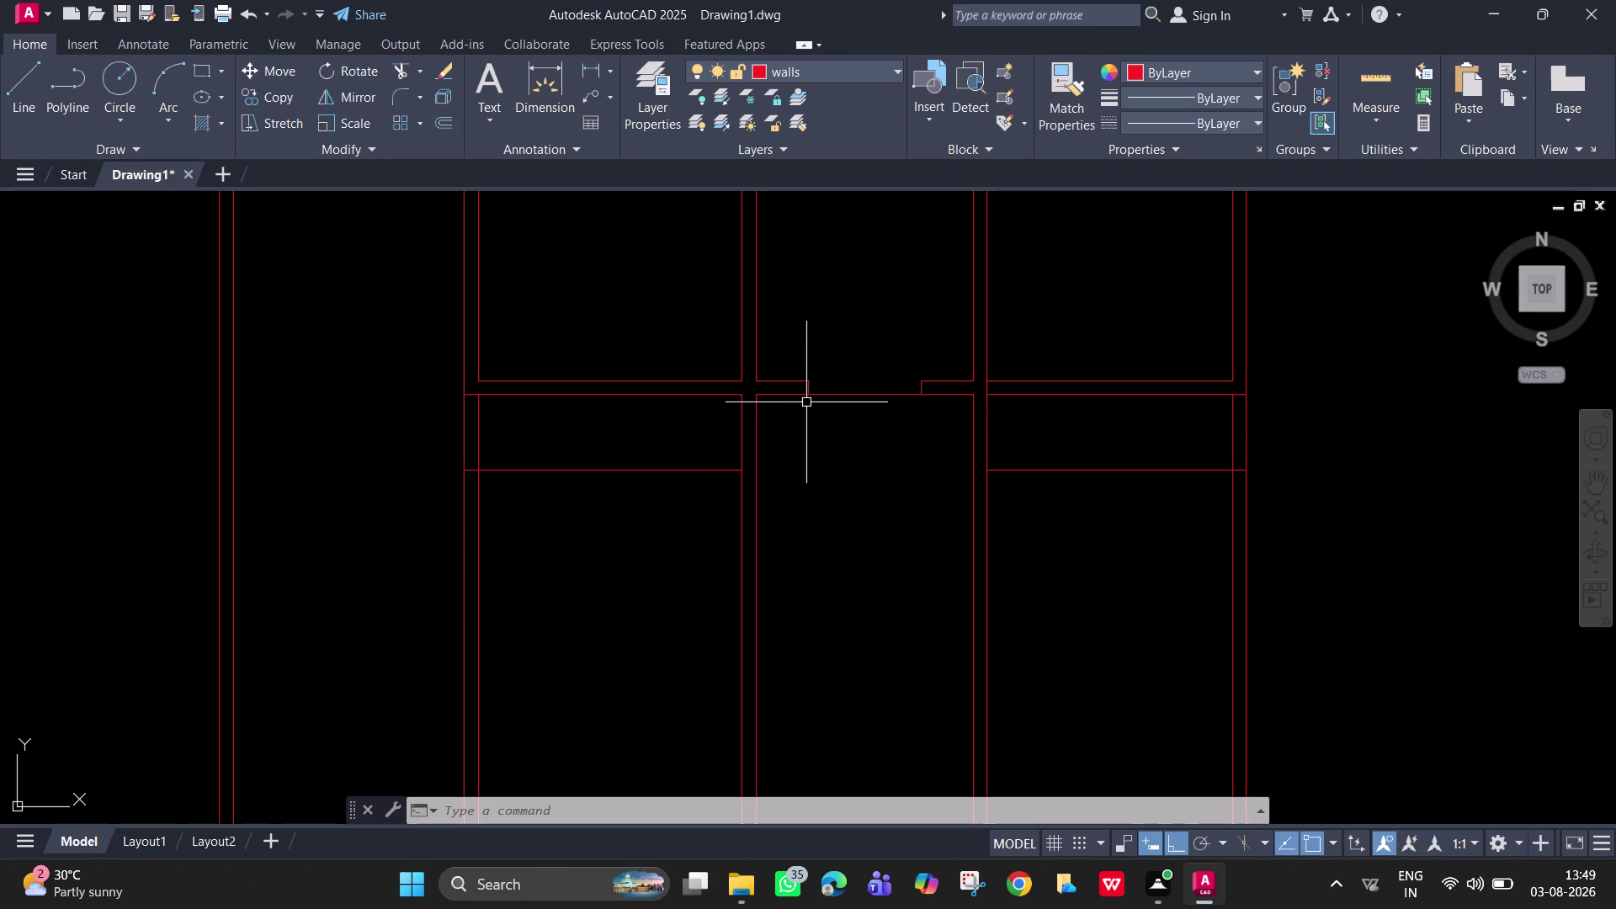
key(l)
key(Return)
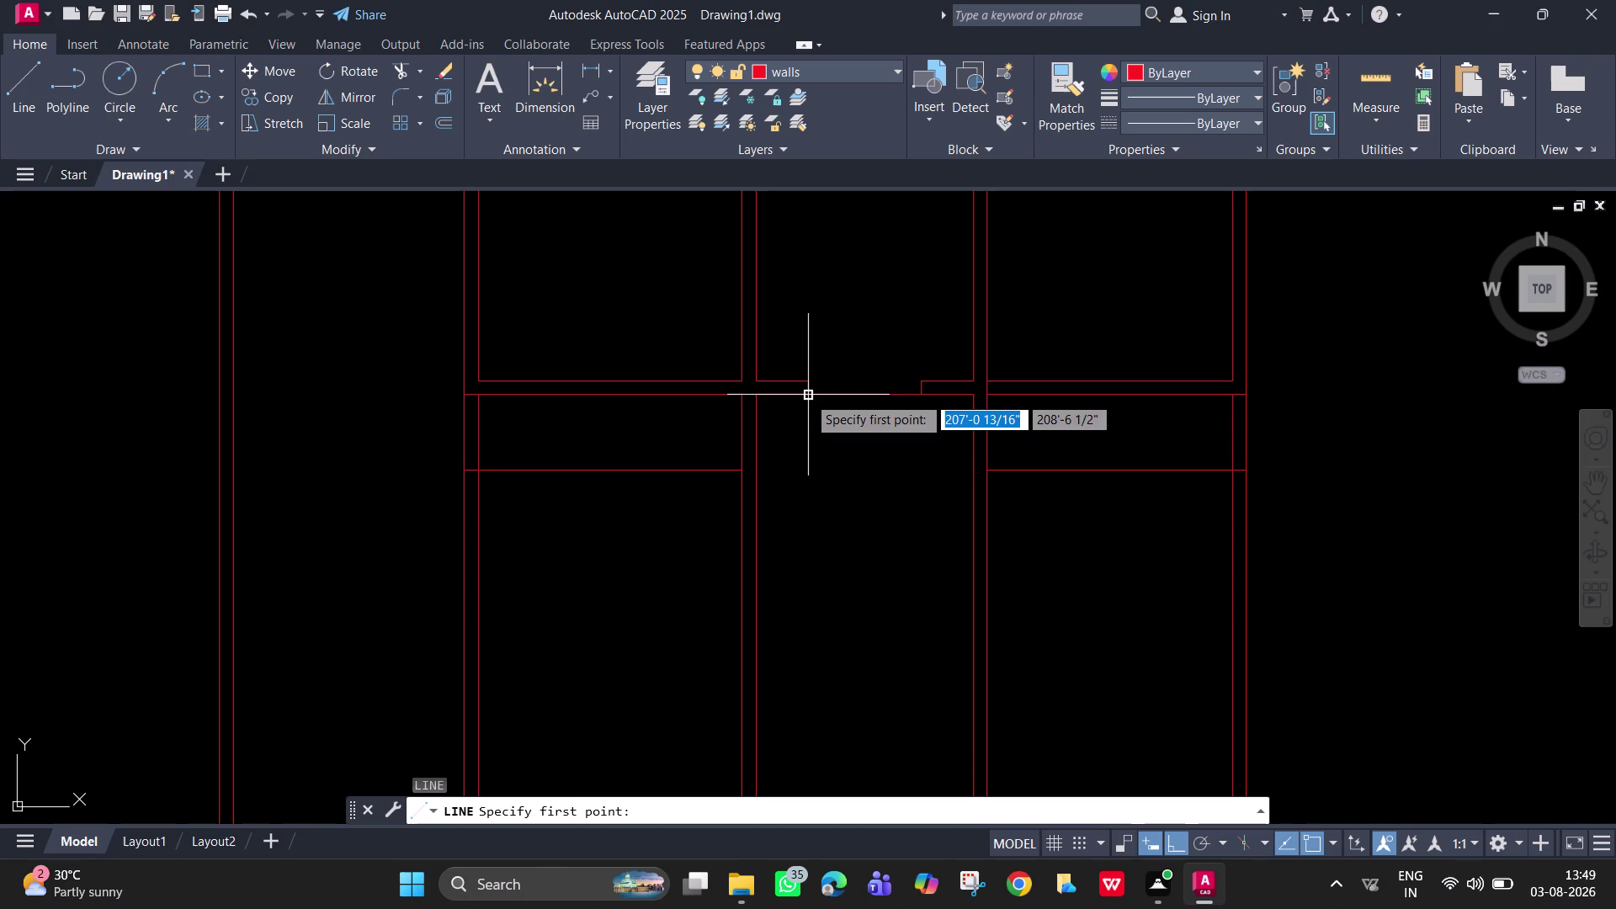
Draw two short vertical lines down from the corridor wall corners.
click(807, 396)
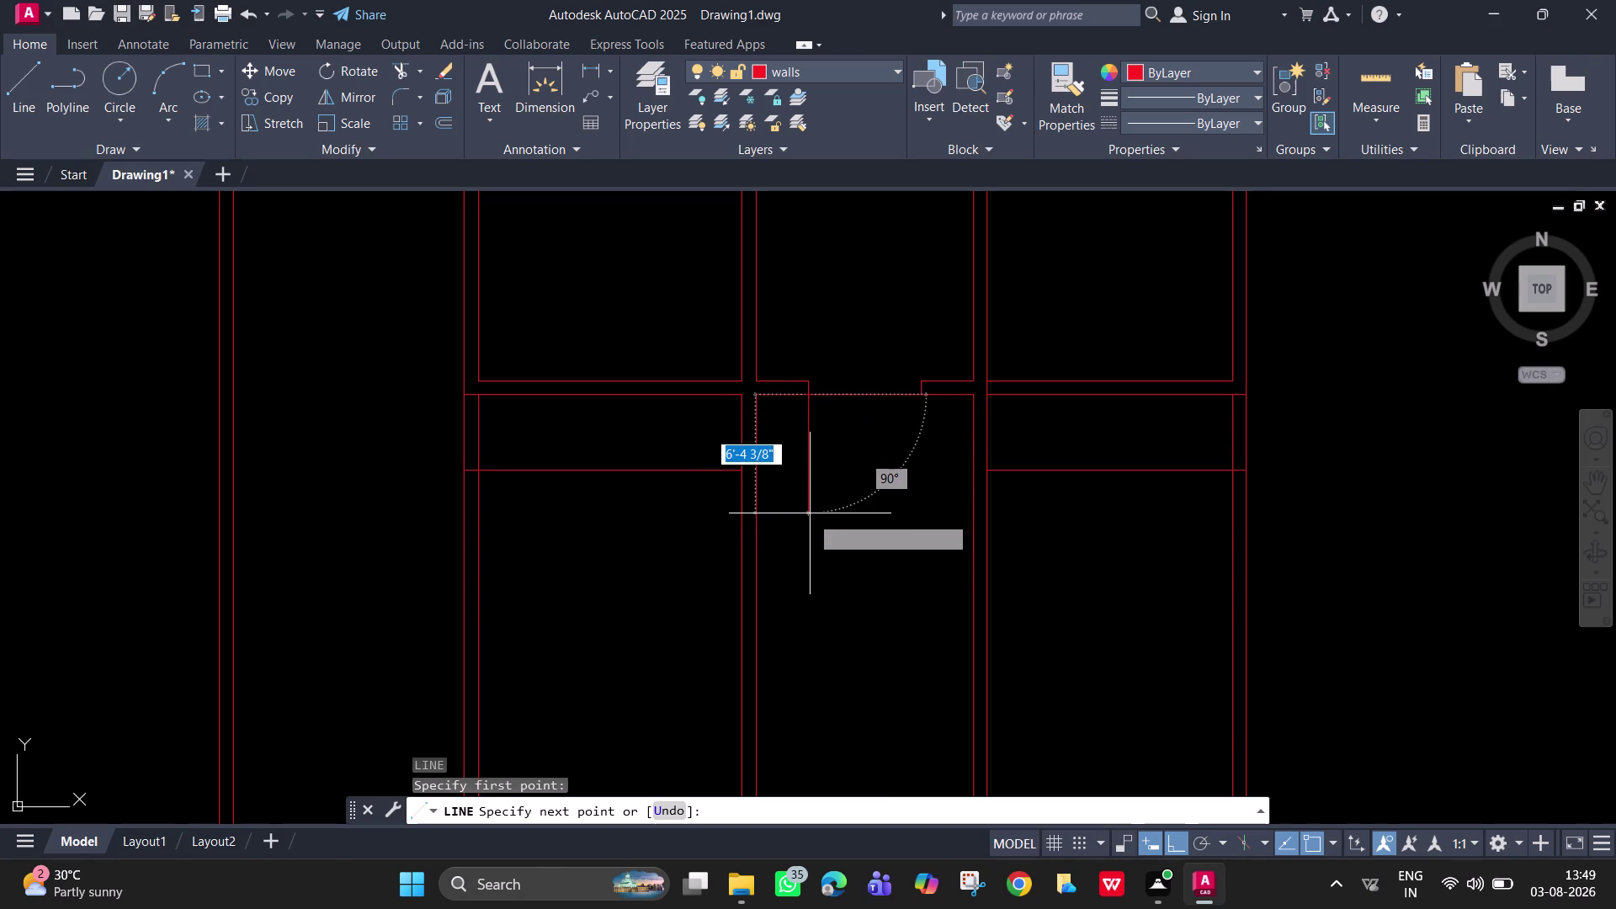
click(810, 513)
key(space)
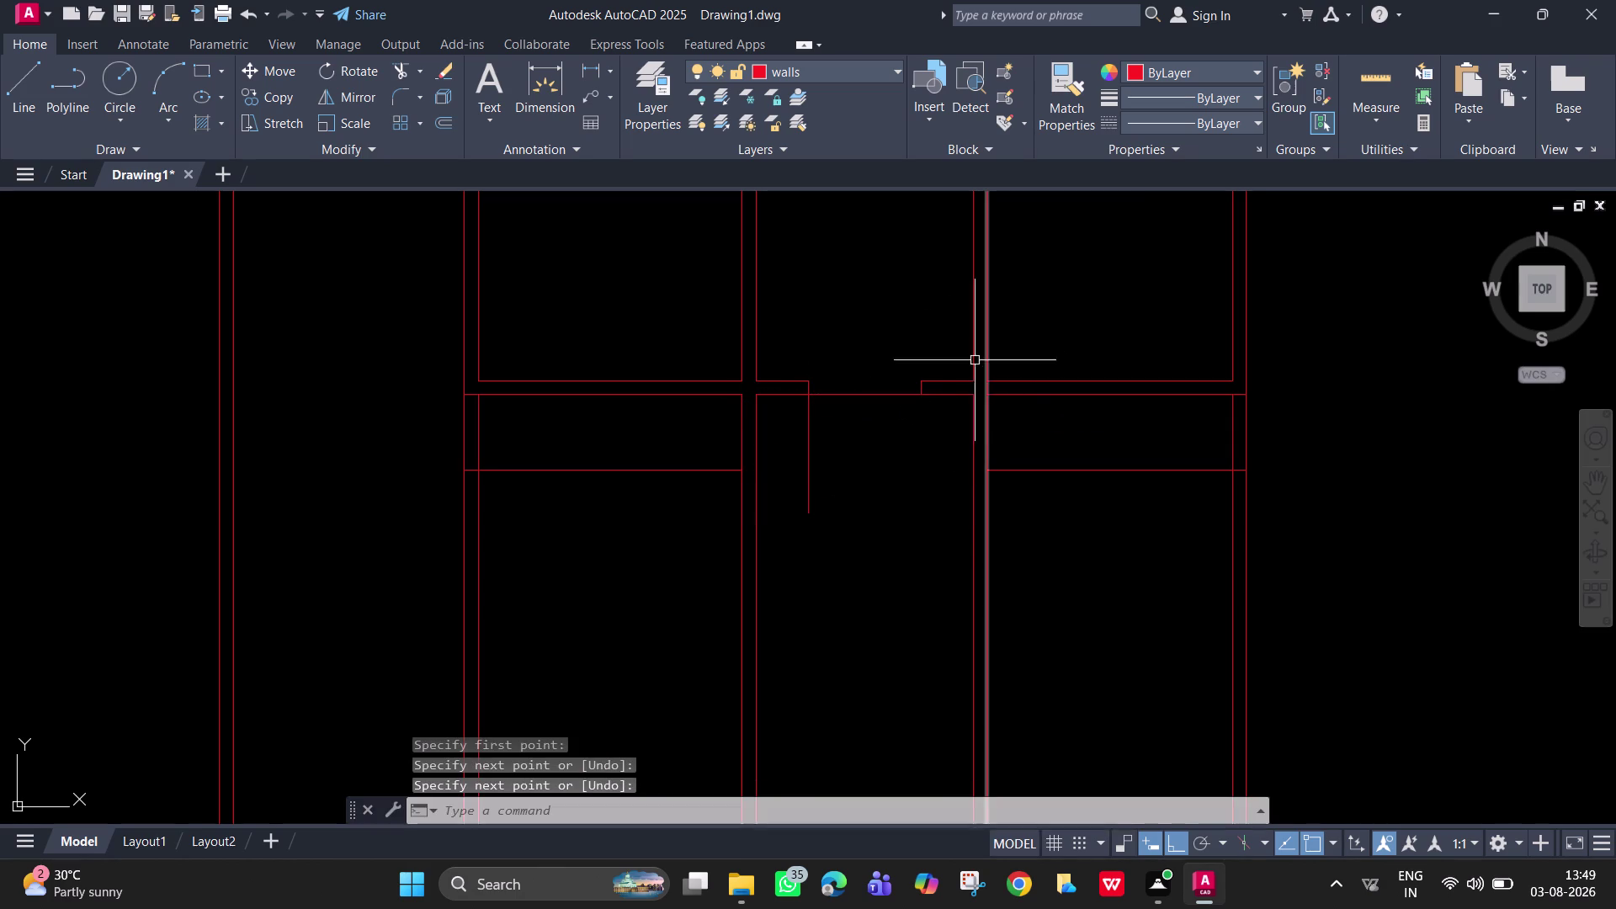
key(space)
click(920, 396)
click(926, 521)
key(space)
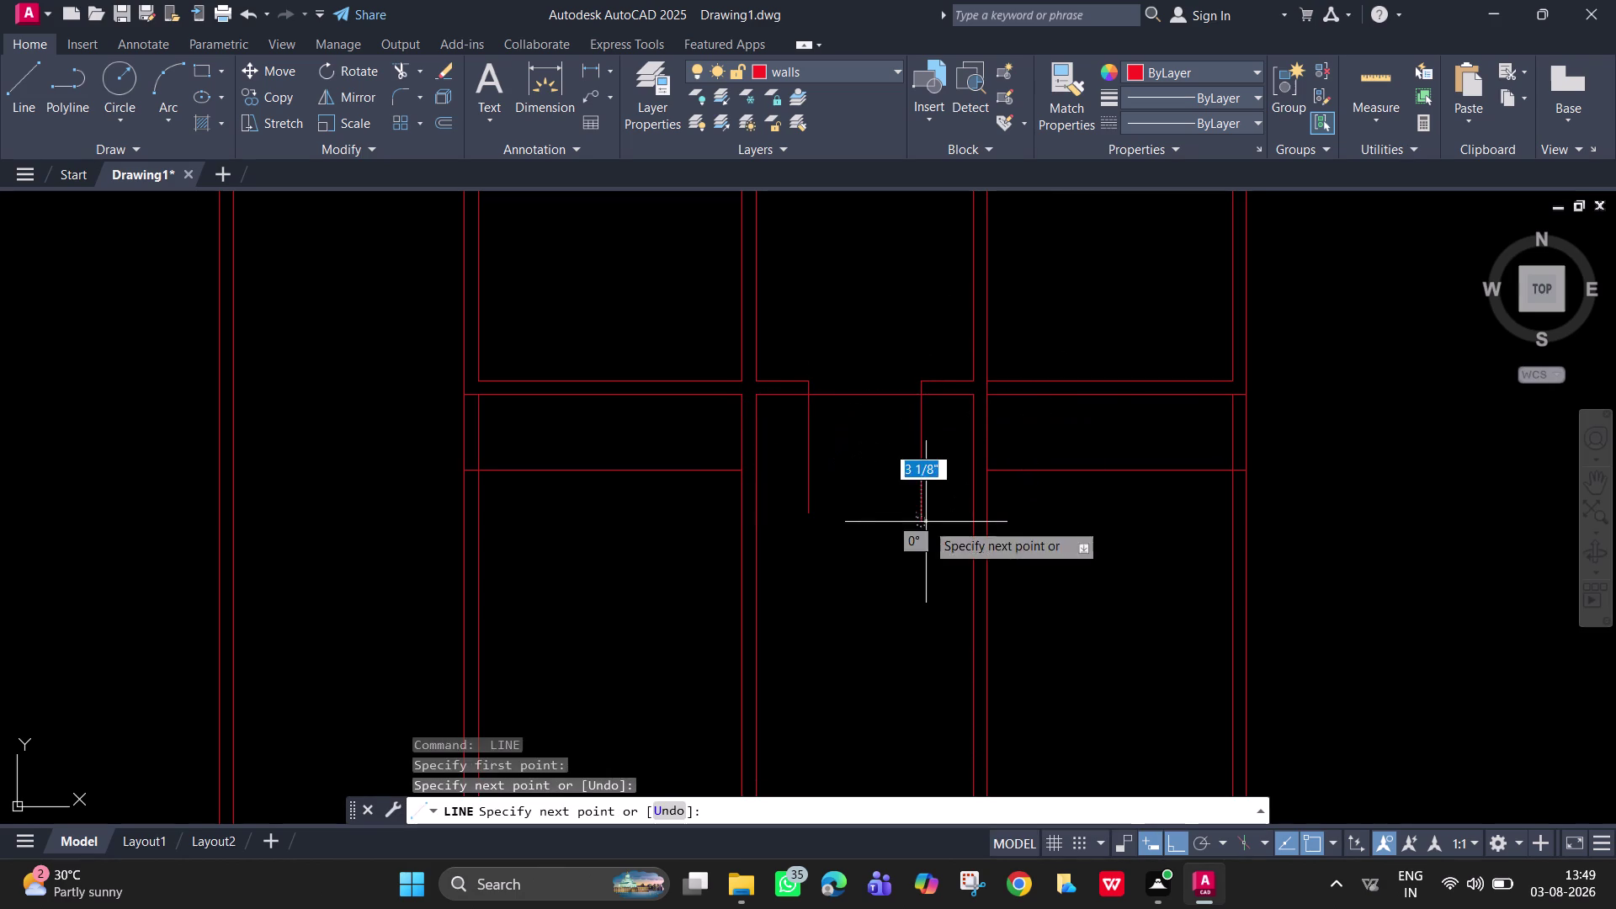
Extend the left and right corridor wall lines down to their boundaries.
text(ex)
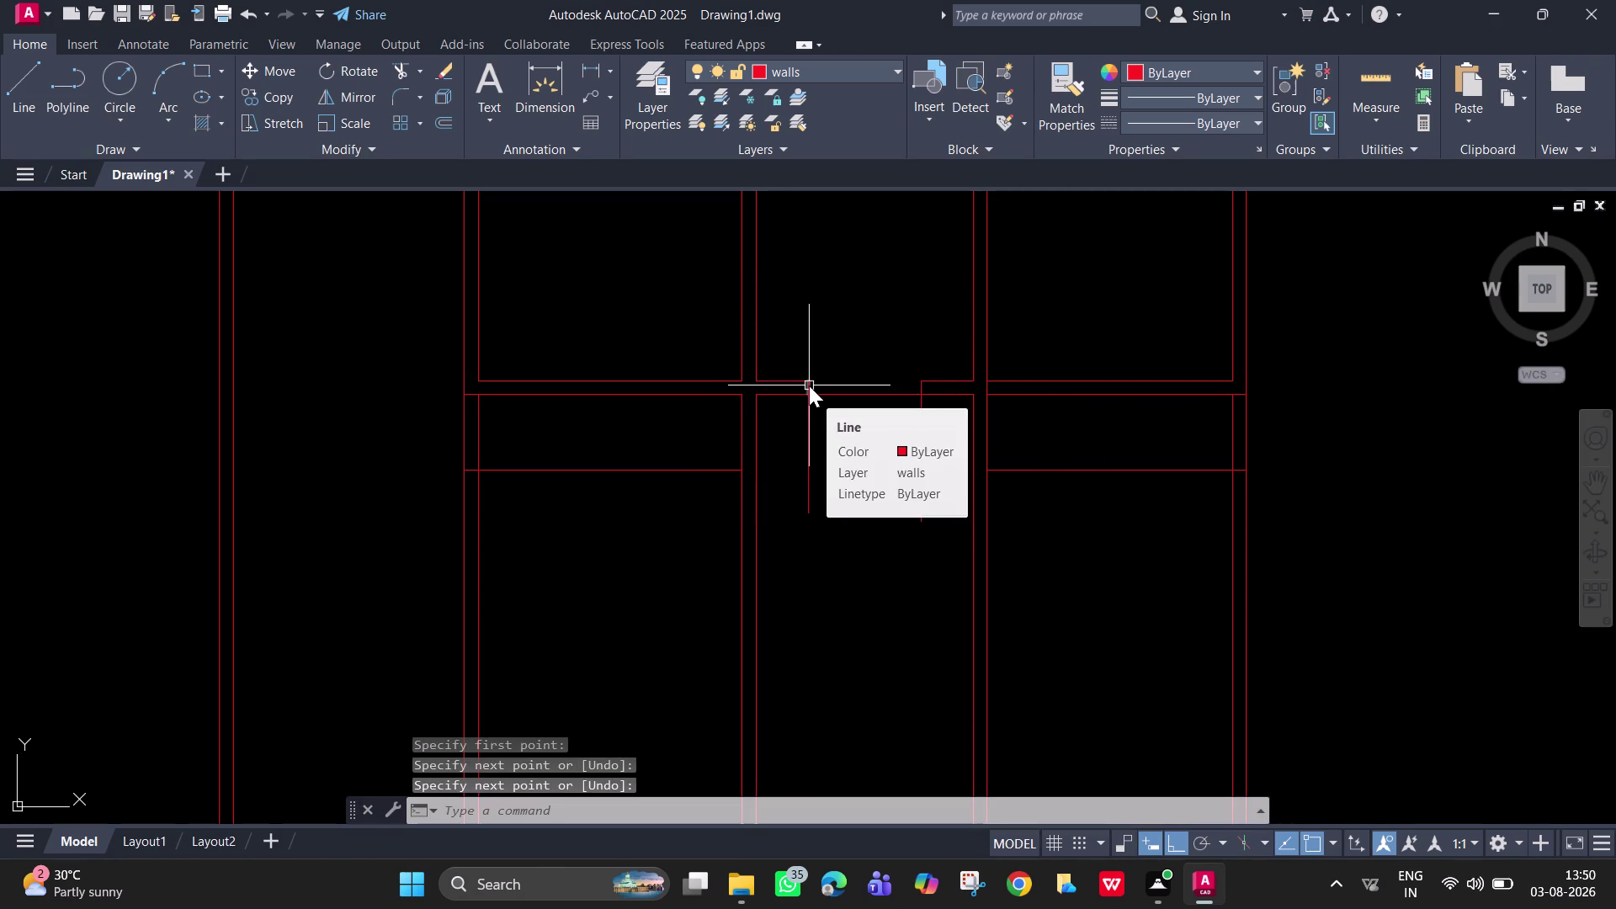
key(space)
click(718, 469)
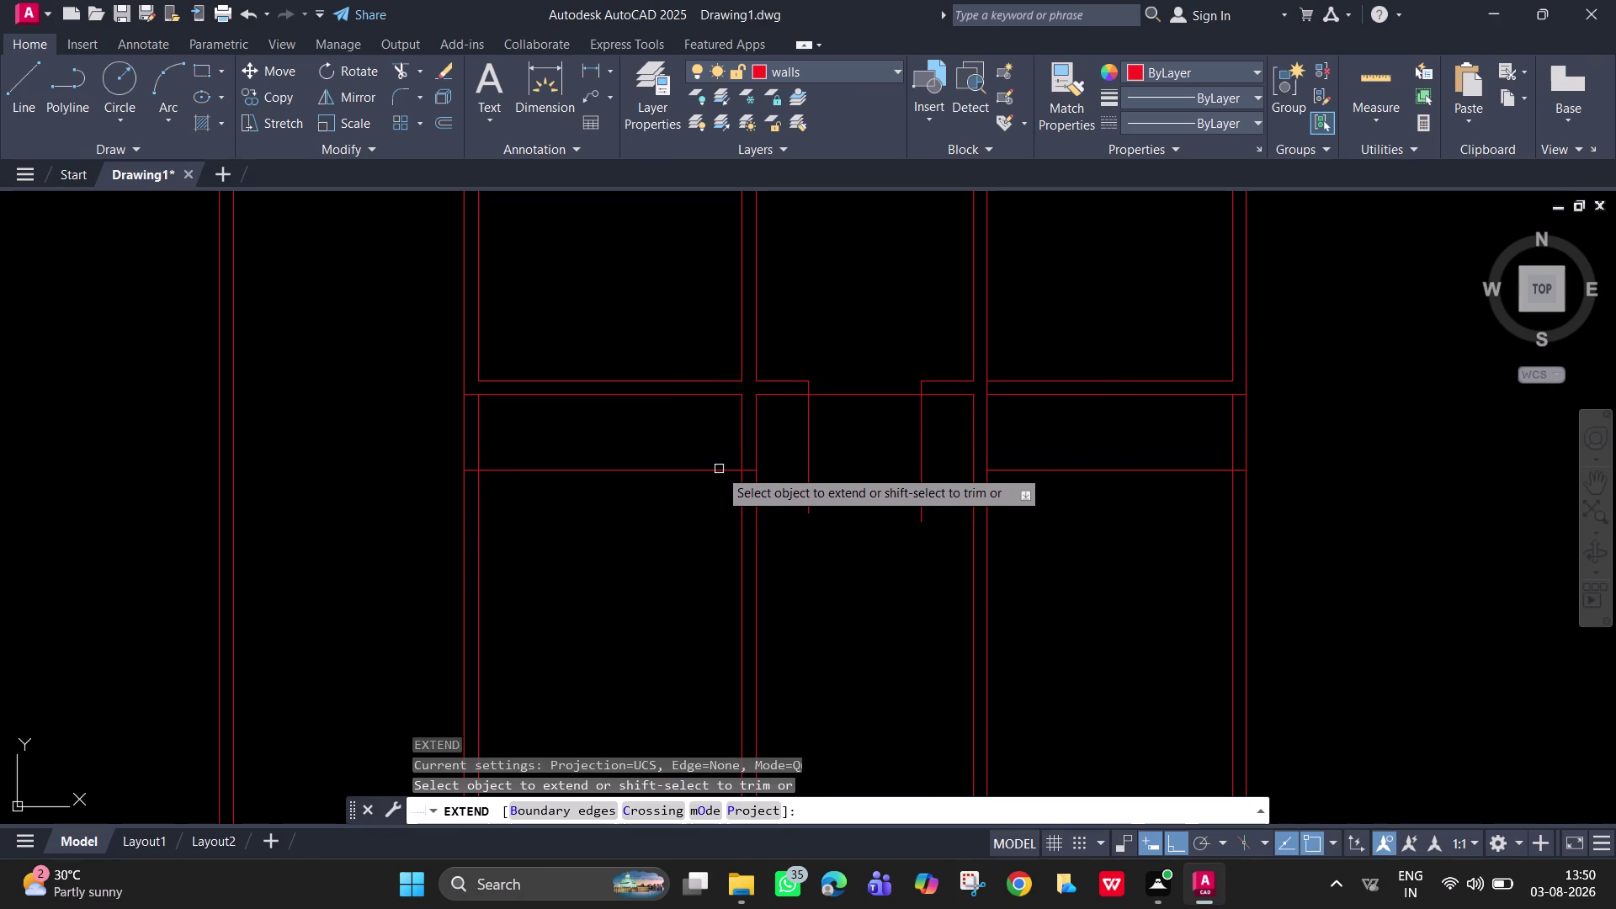
click(749, 468)
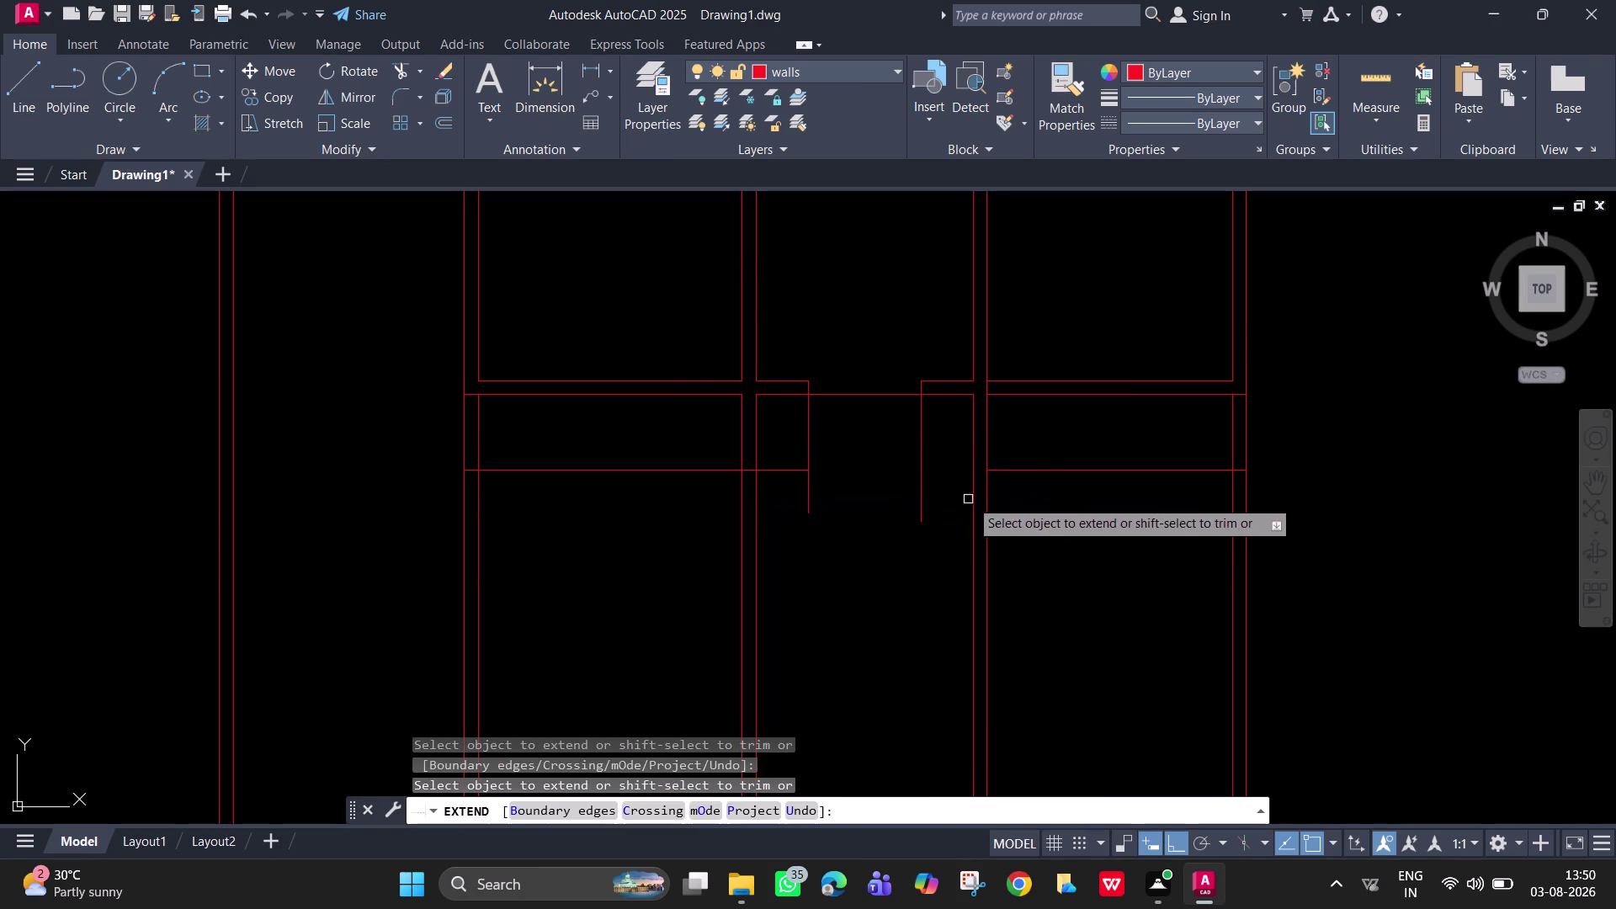
click(1009, 473)
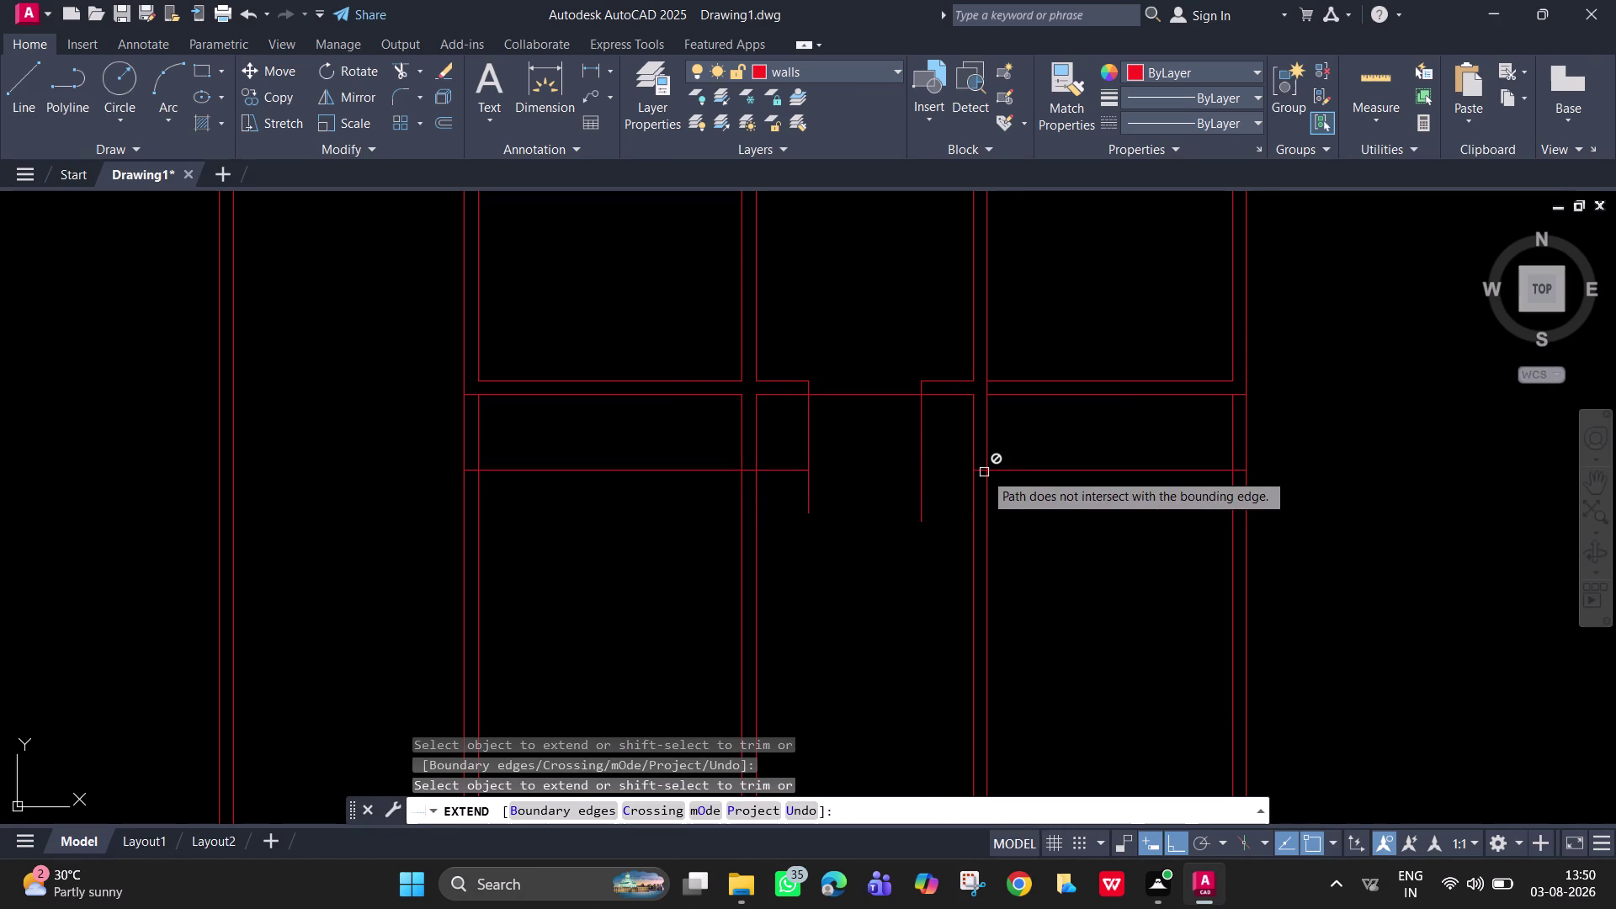
click(981, 470)
key(space)
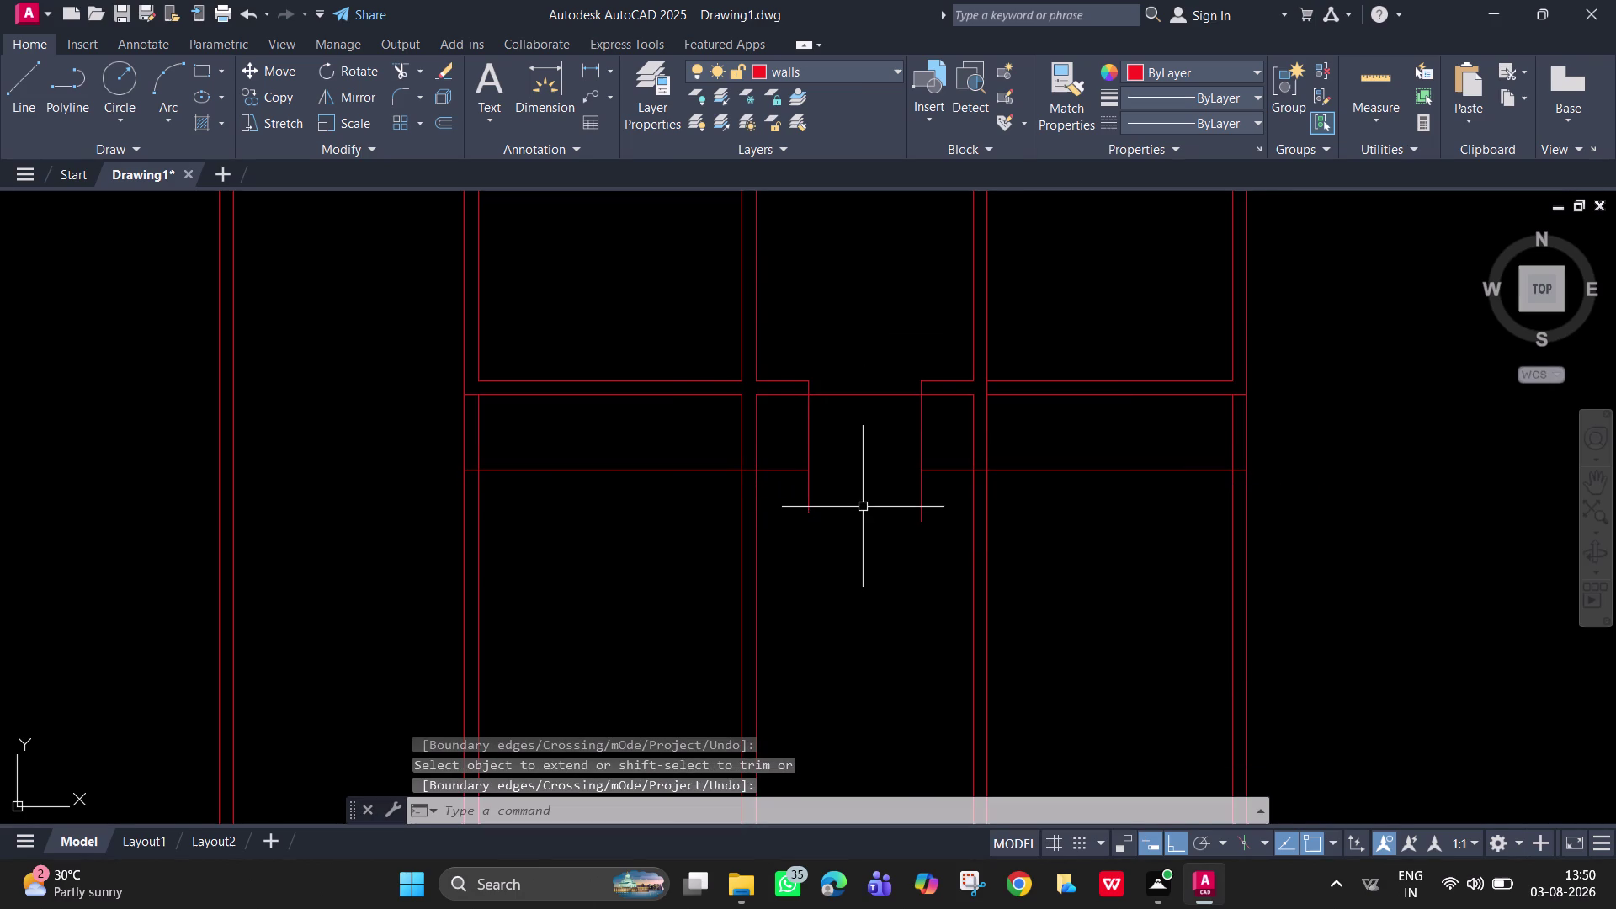
text(tr)
key(space)
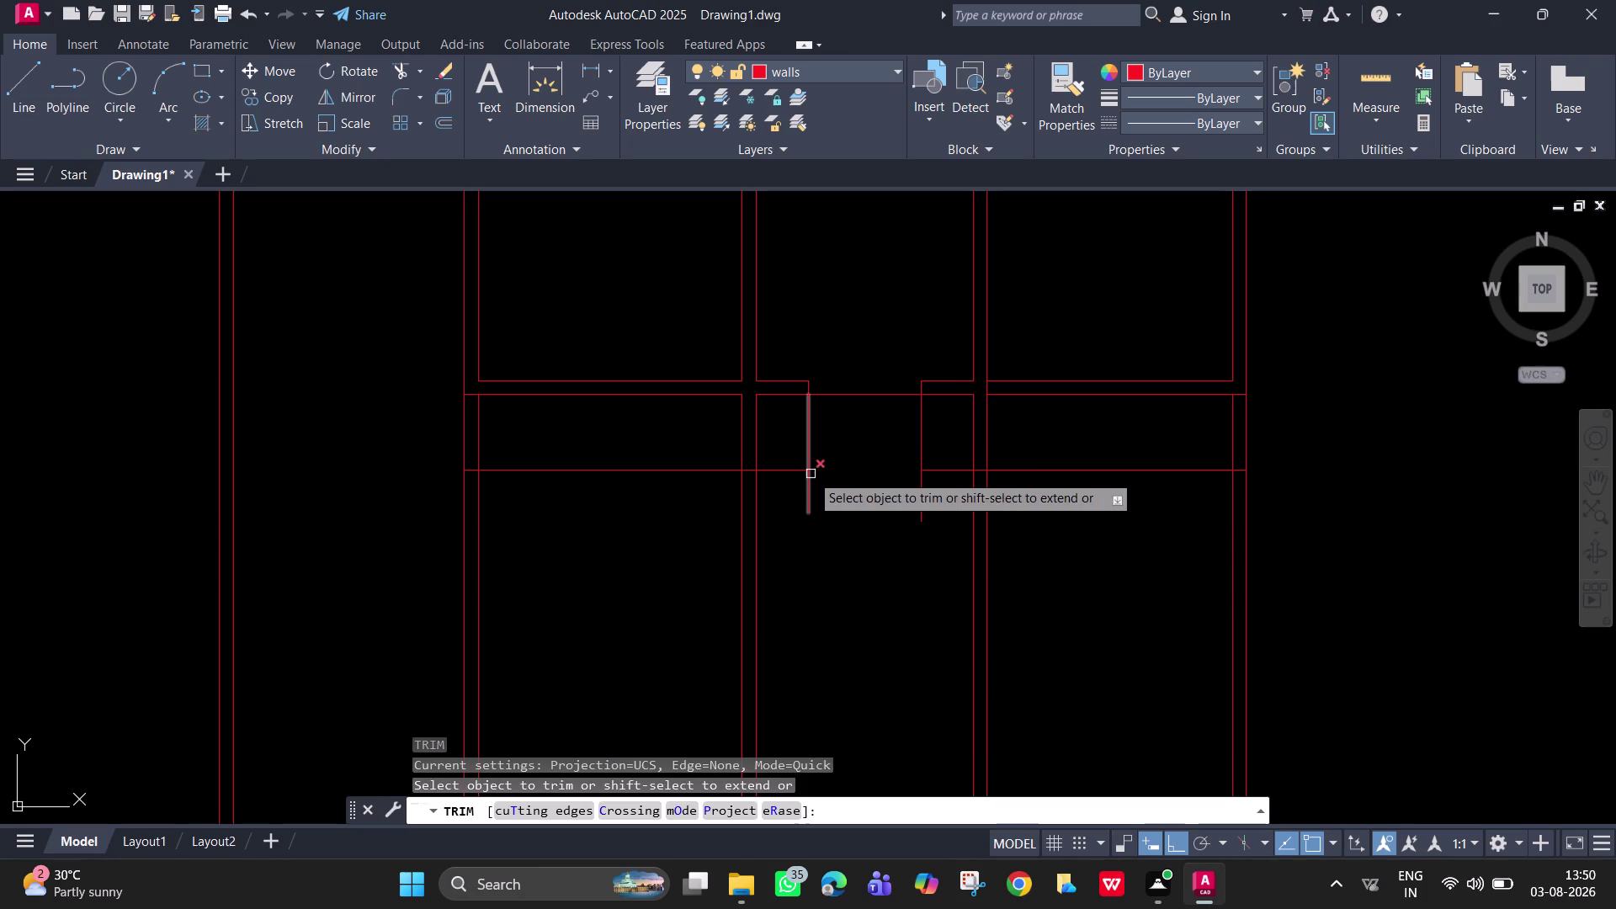
Trim away the wall segments crossing the corridor opening.
click(812, 497)
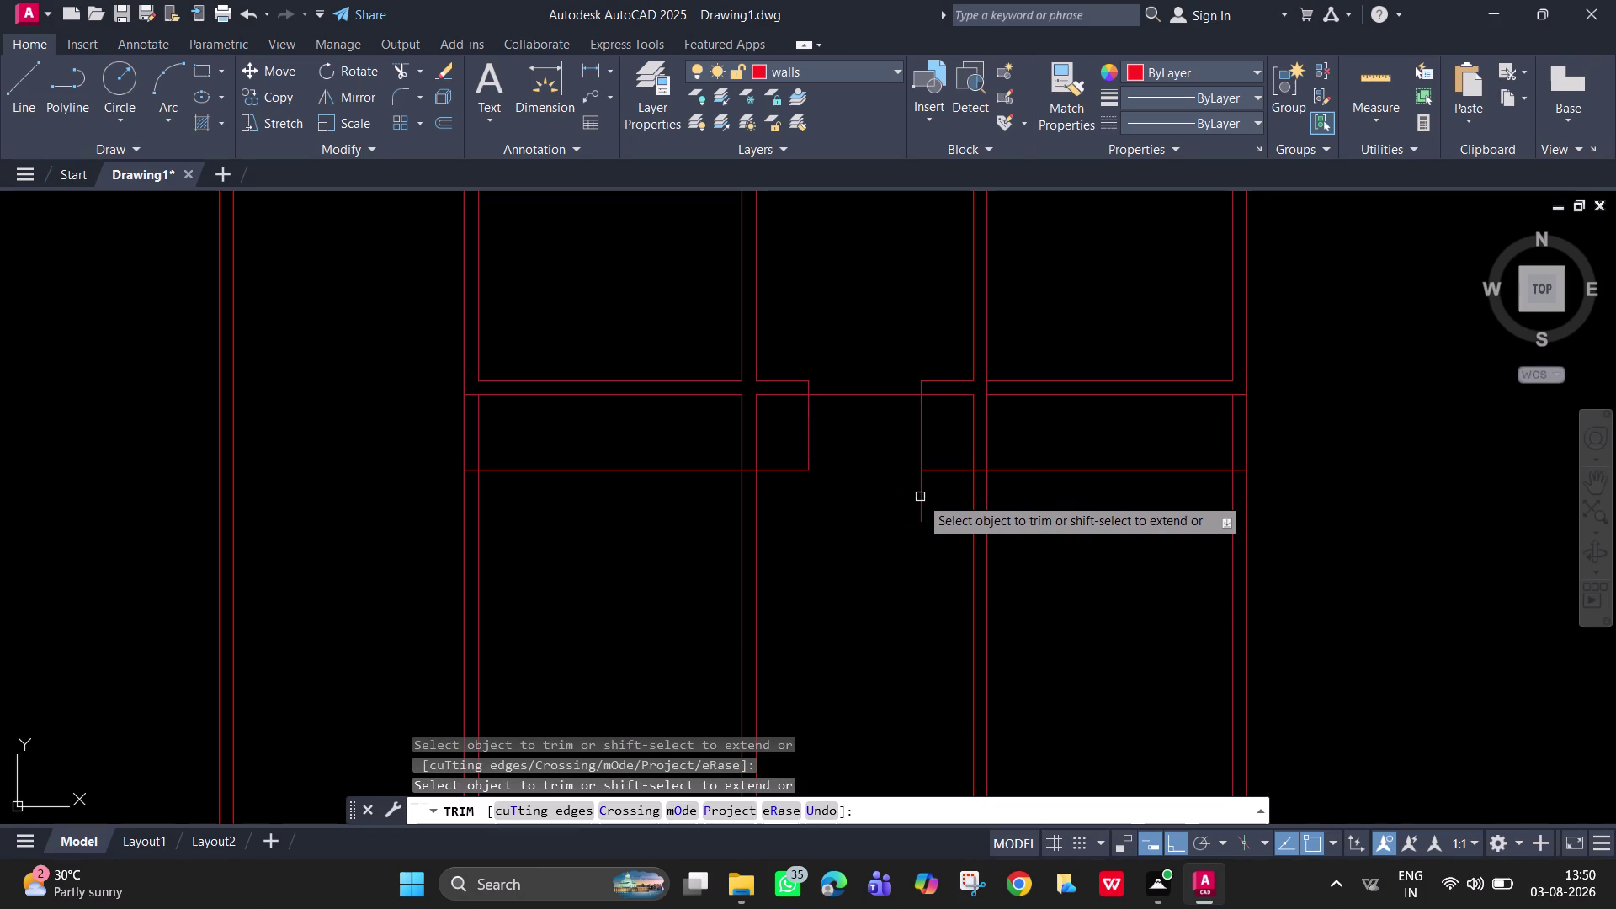
click(919, 496)
drag(775, 433, 727, 433)
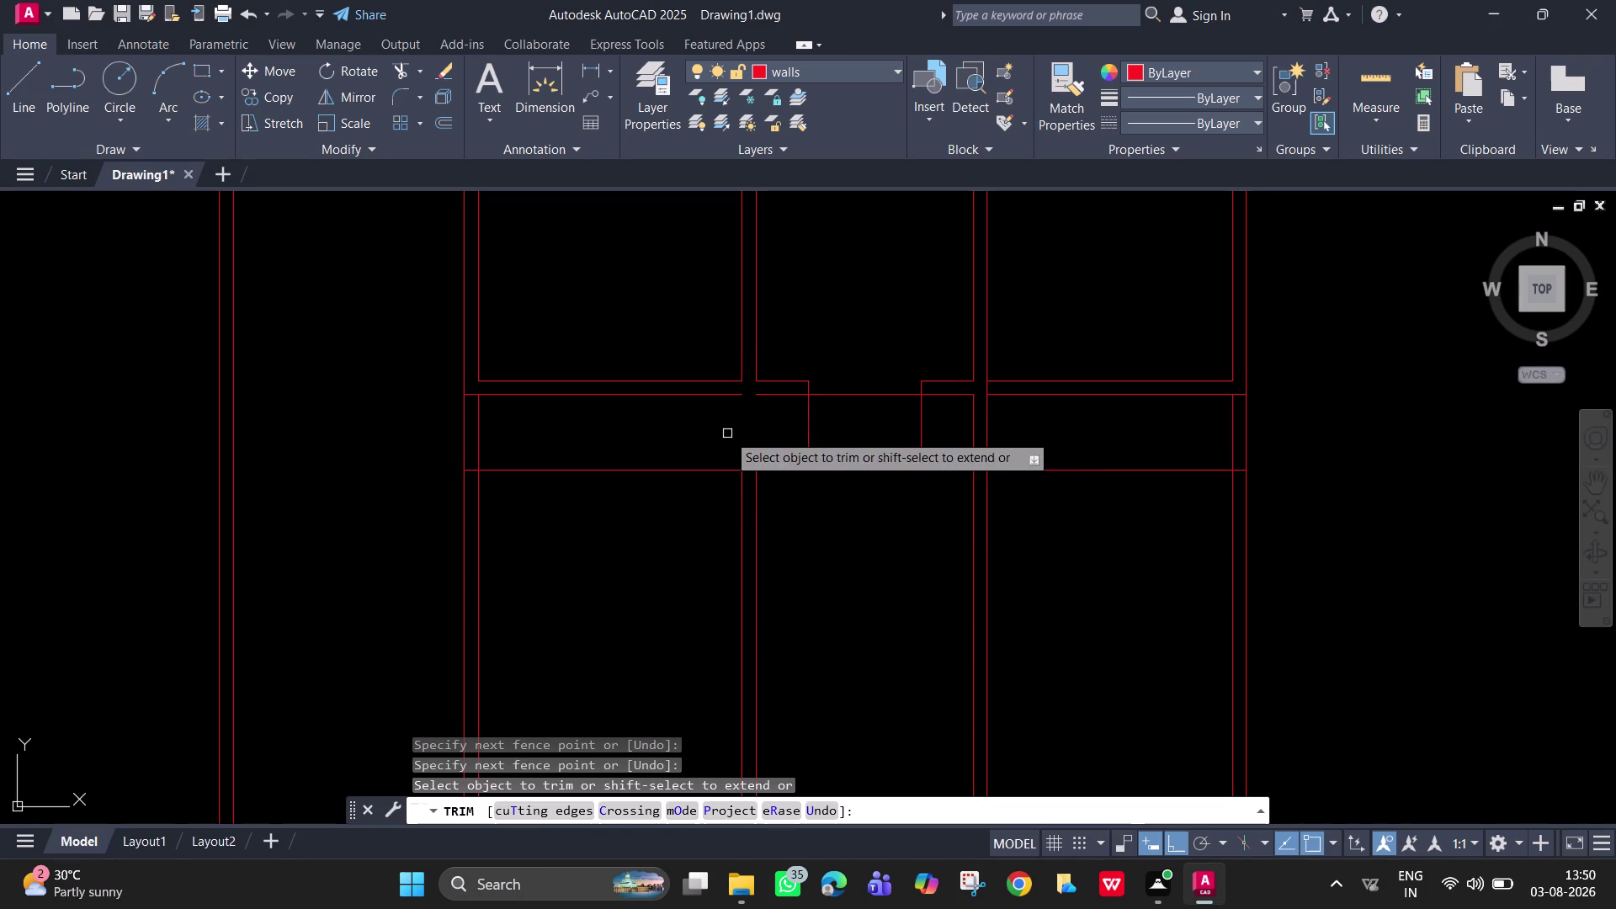
drag(1032, 427, 949, 427)
drag(1007, 526, 937, 515)
drag(748, 605, 715, 602)
drag(812, 582, 732, 575)
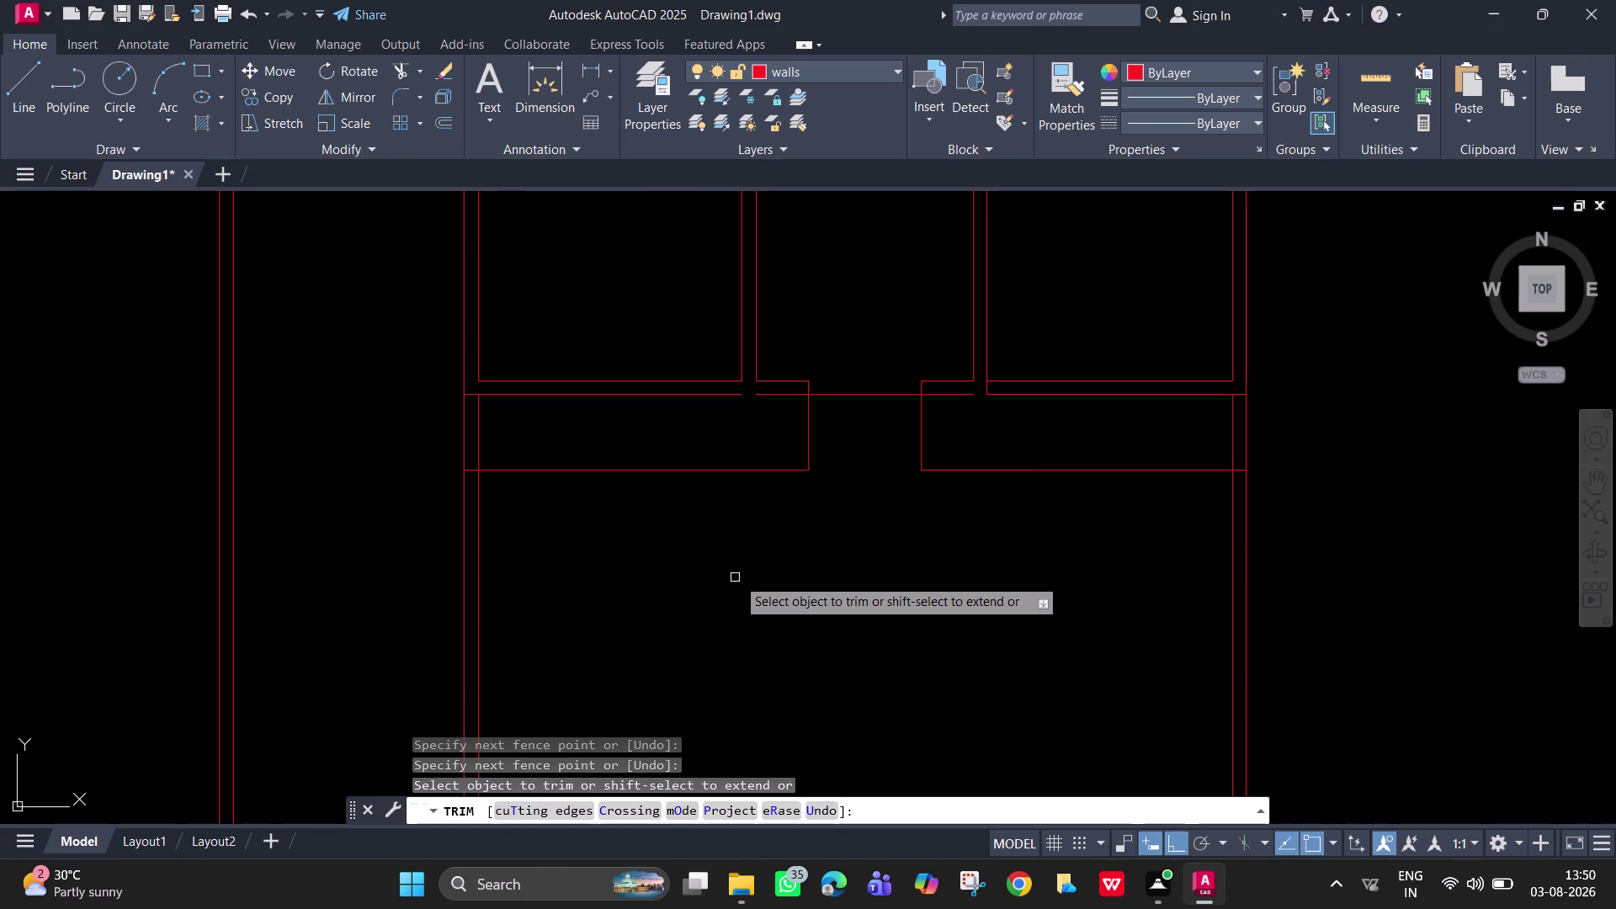
click(777, 394)
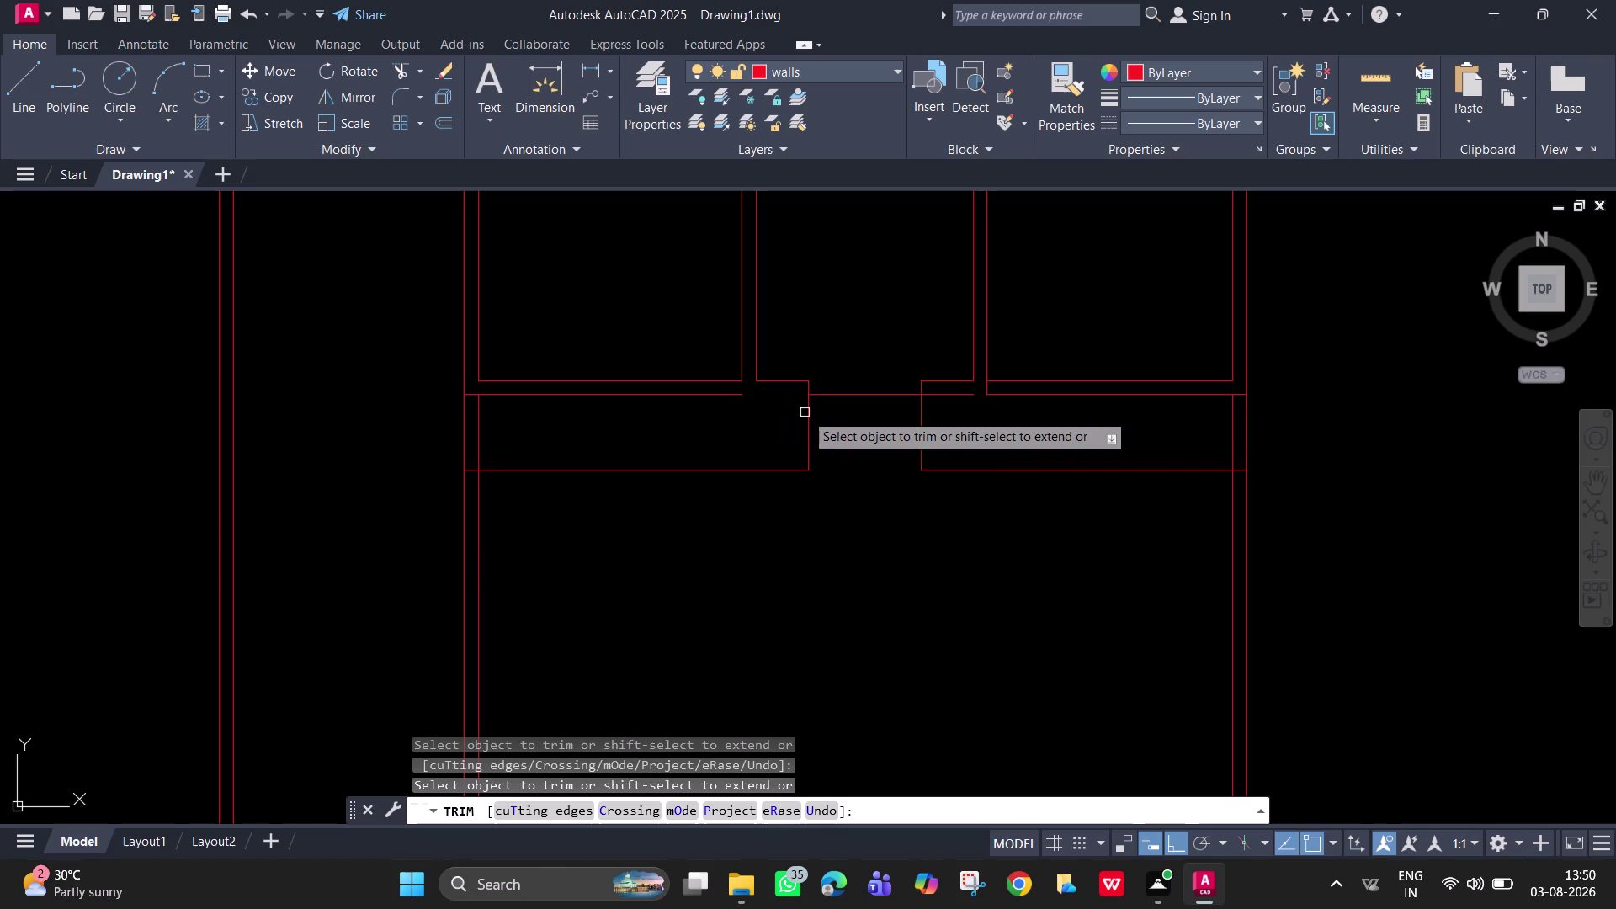
key(Escape)
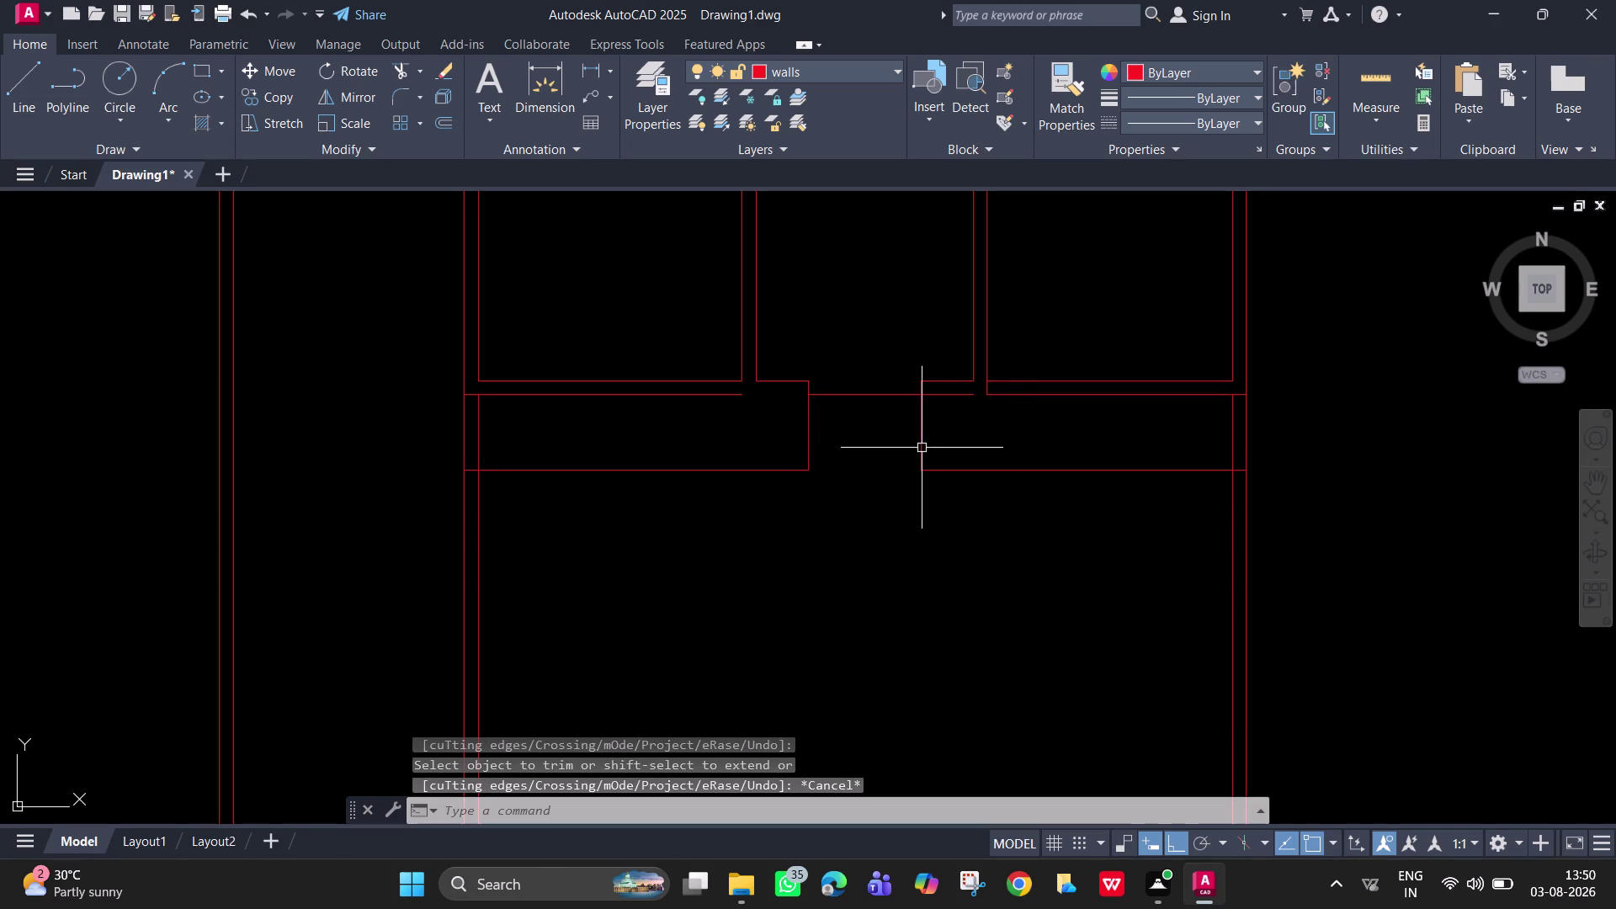
Extend both horizontal wall lines across the gap and trim the extra corridor line.
key(e)
key(x)
key(space)
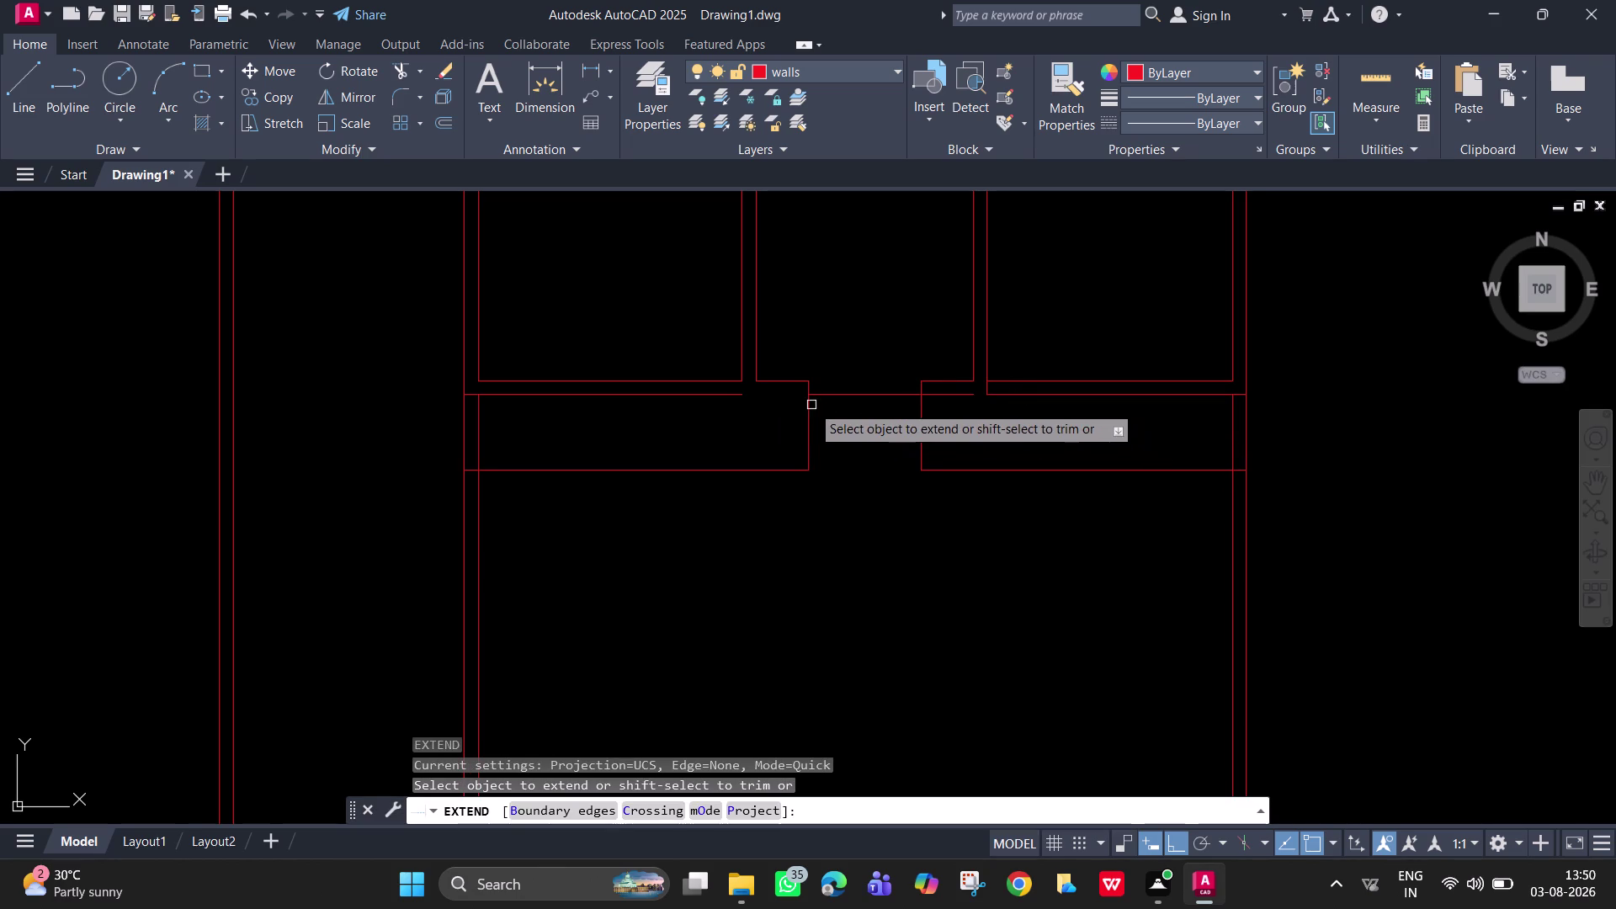
click(824, 397)
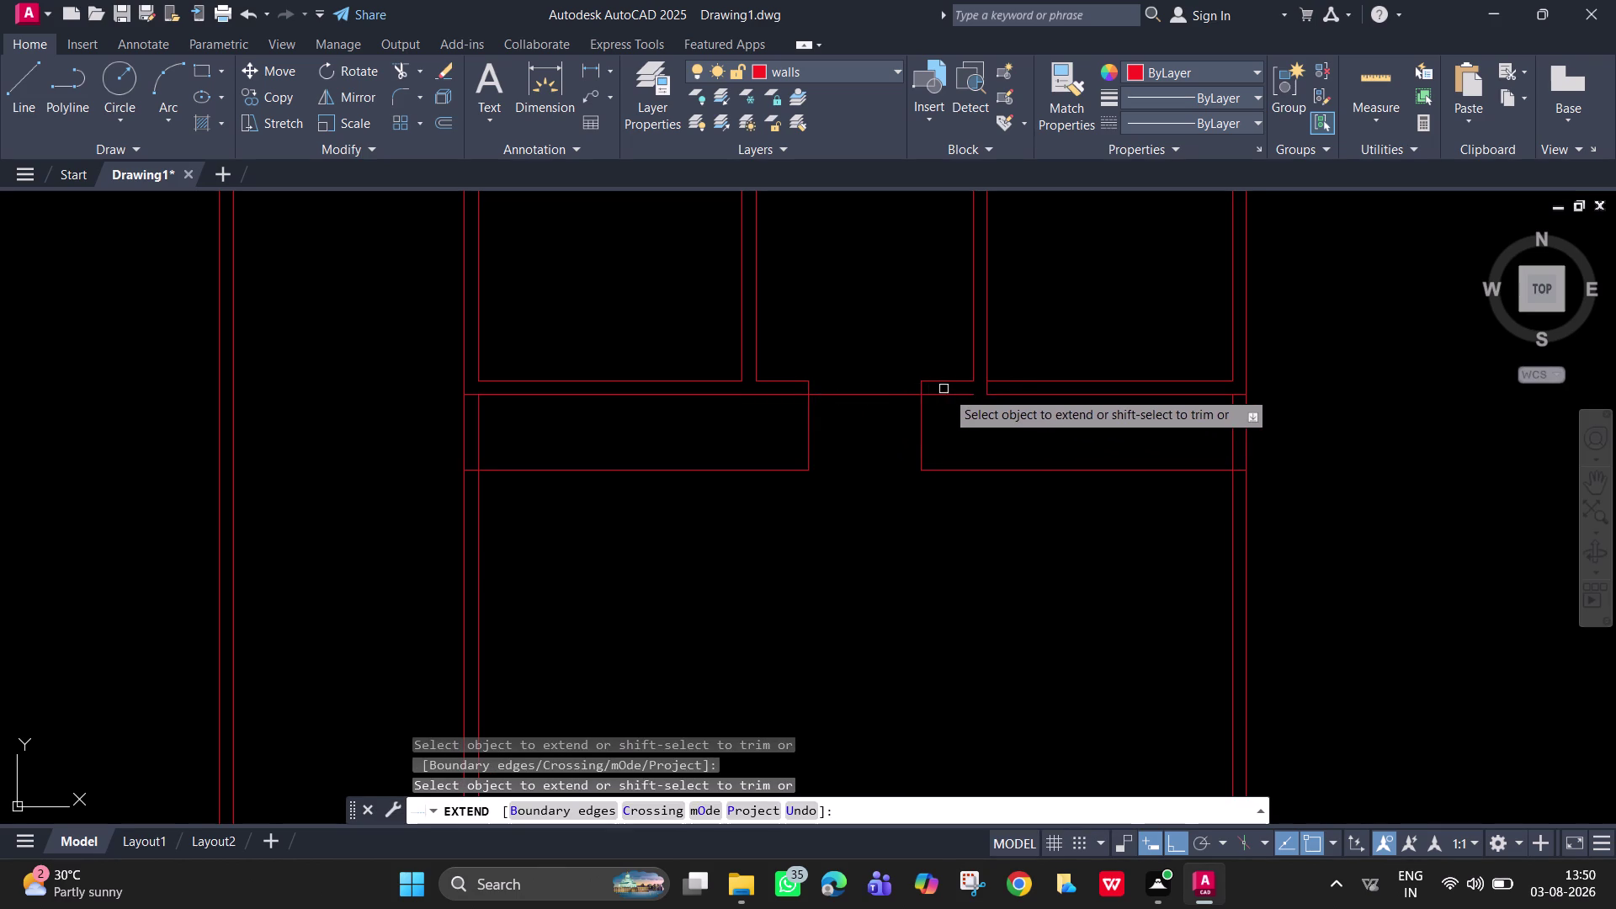
click(957, 394)
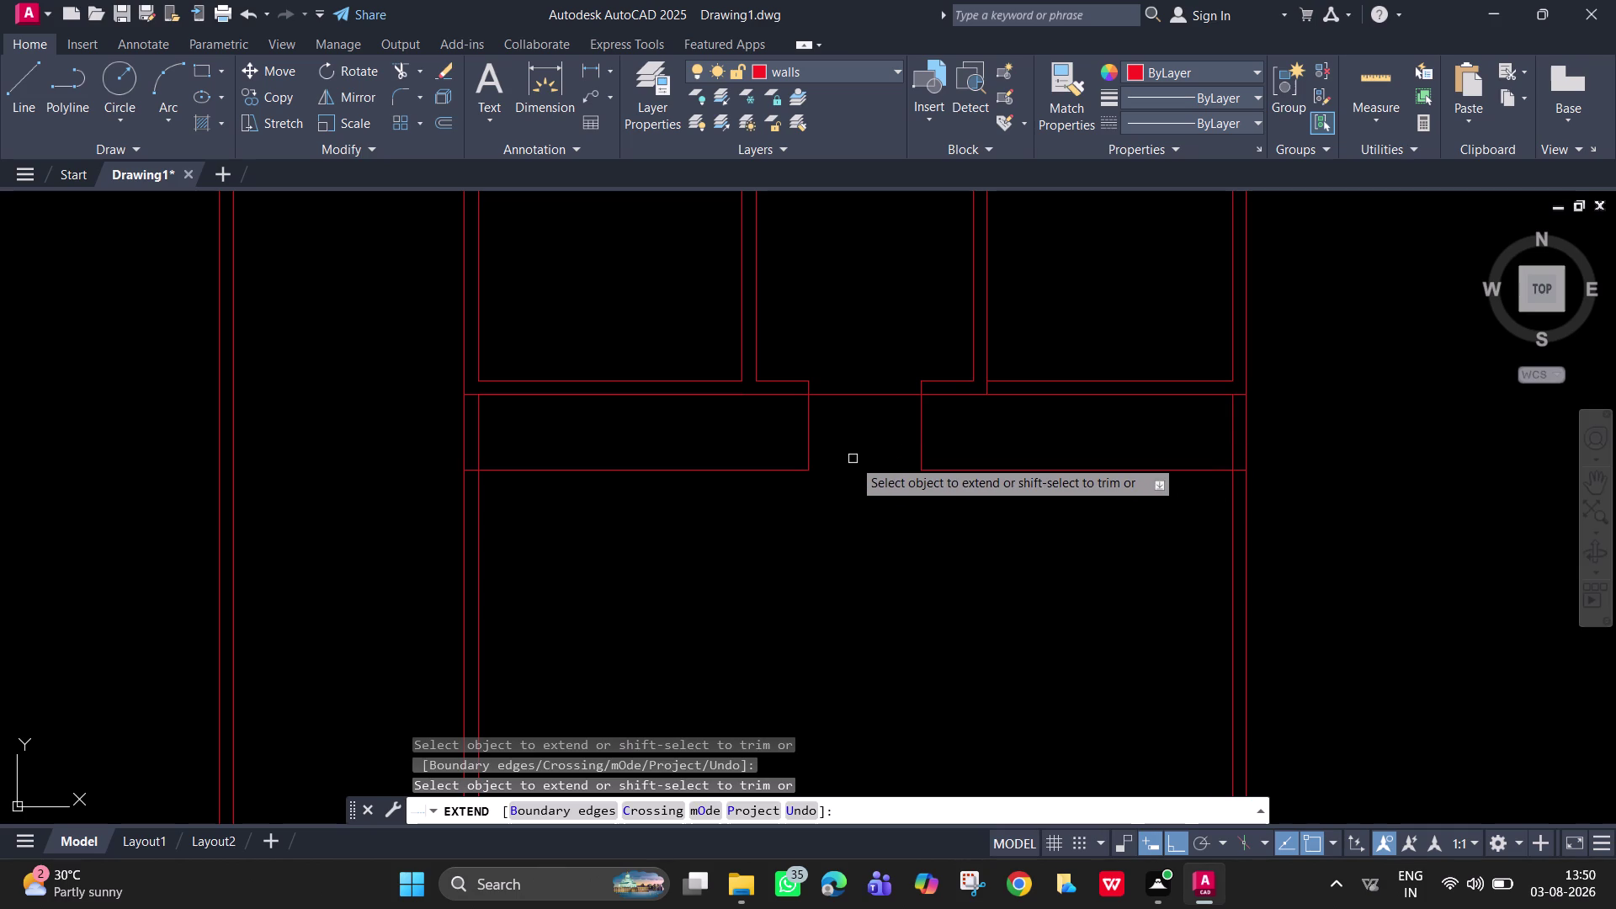
key(Escape)
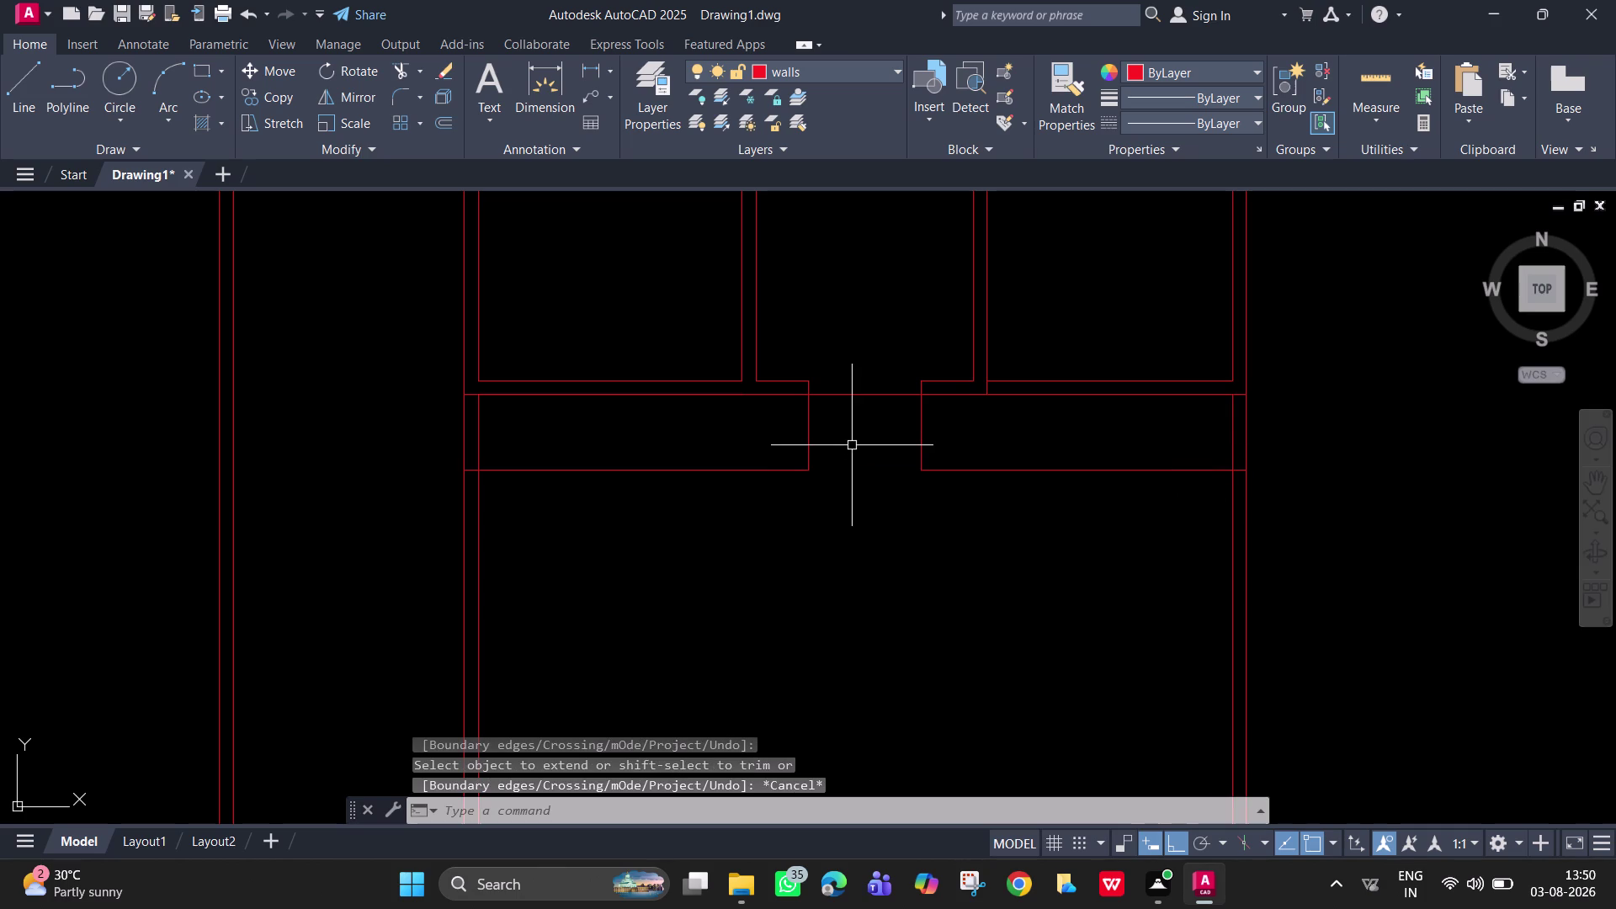
text(tr)
key(space)
click(848, 398)
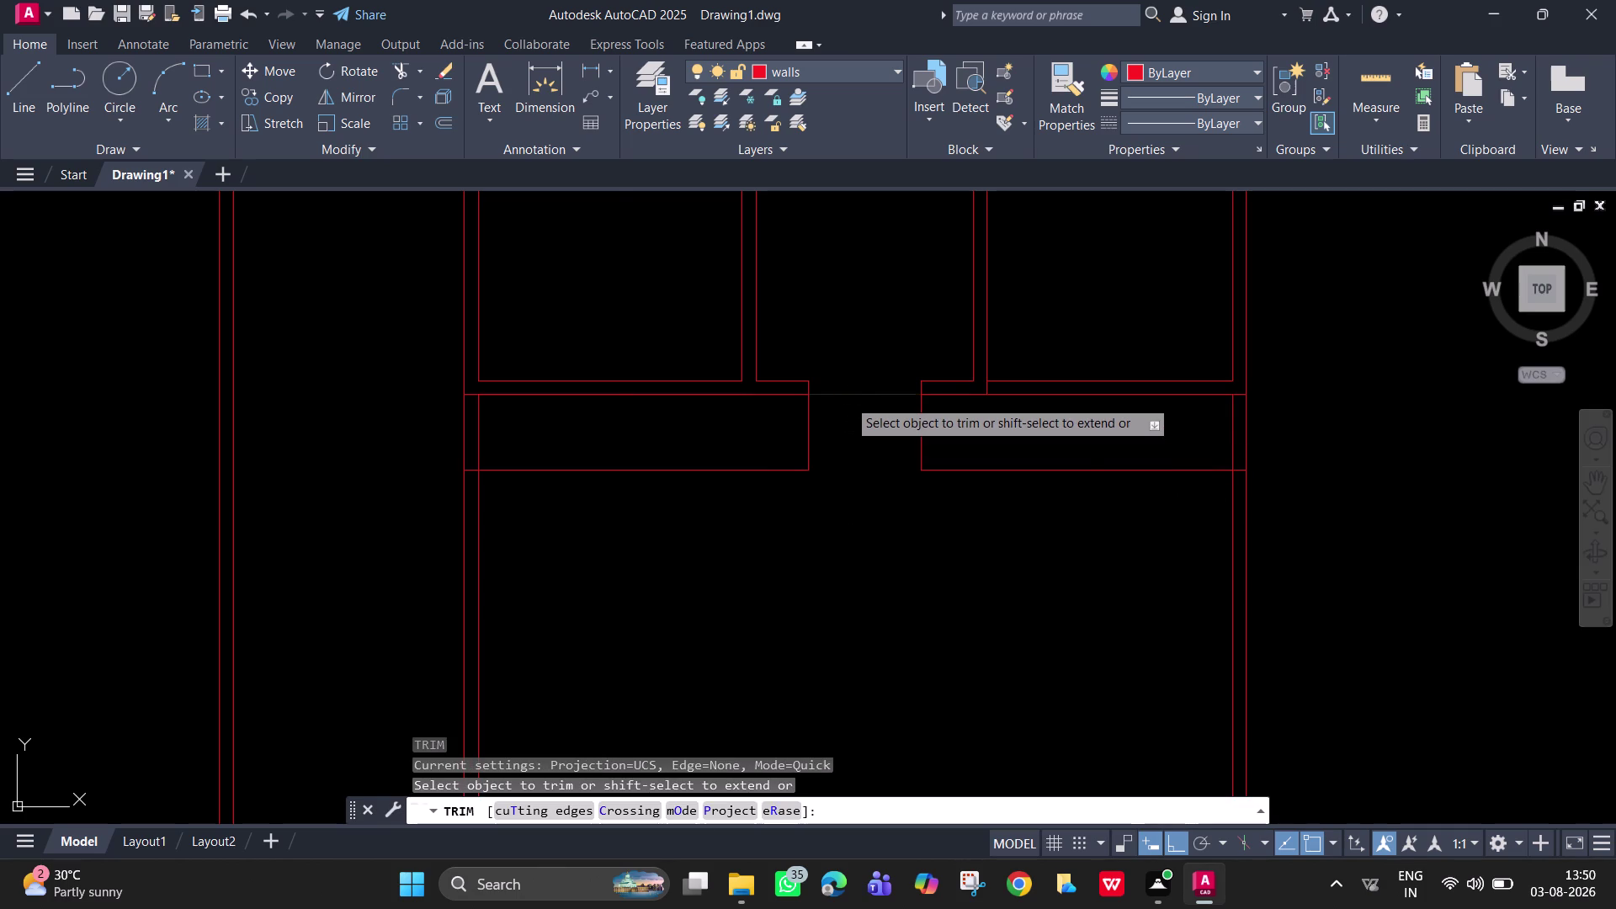
Trim the crossing lines at the left wall junction.
scroll(down, 3)
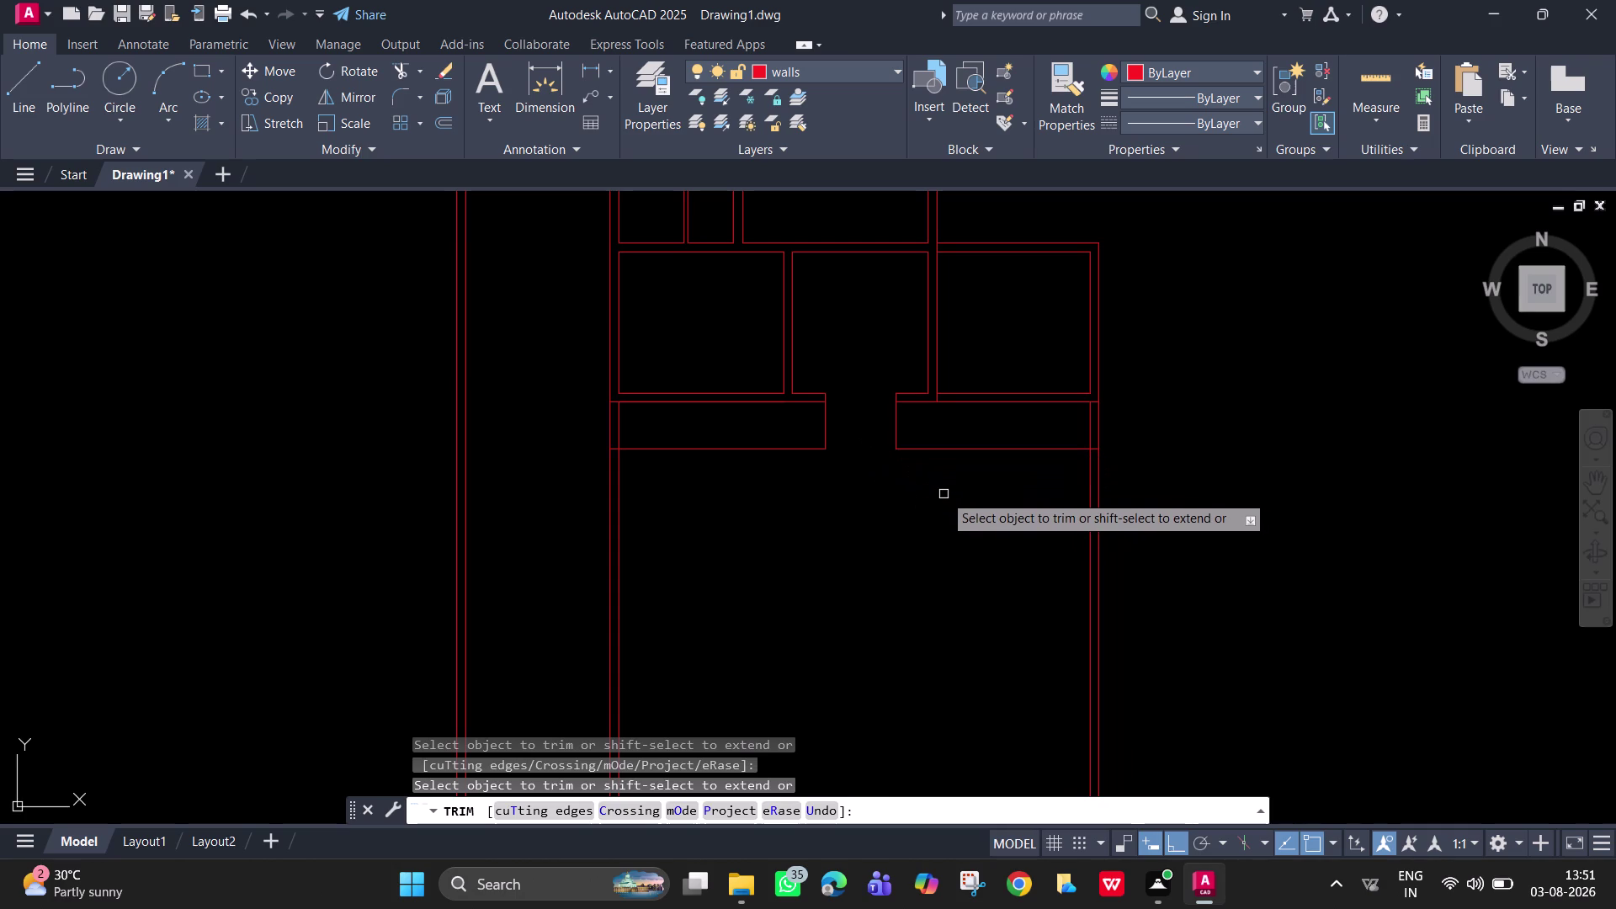
middle_drag(933, 543, 826, 612)
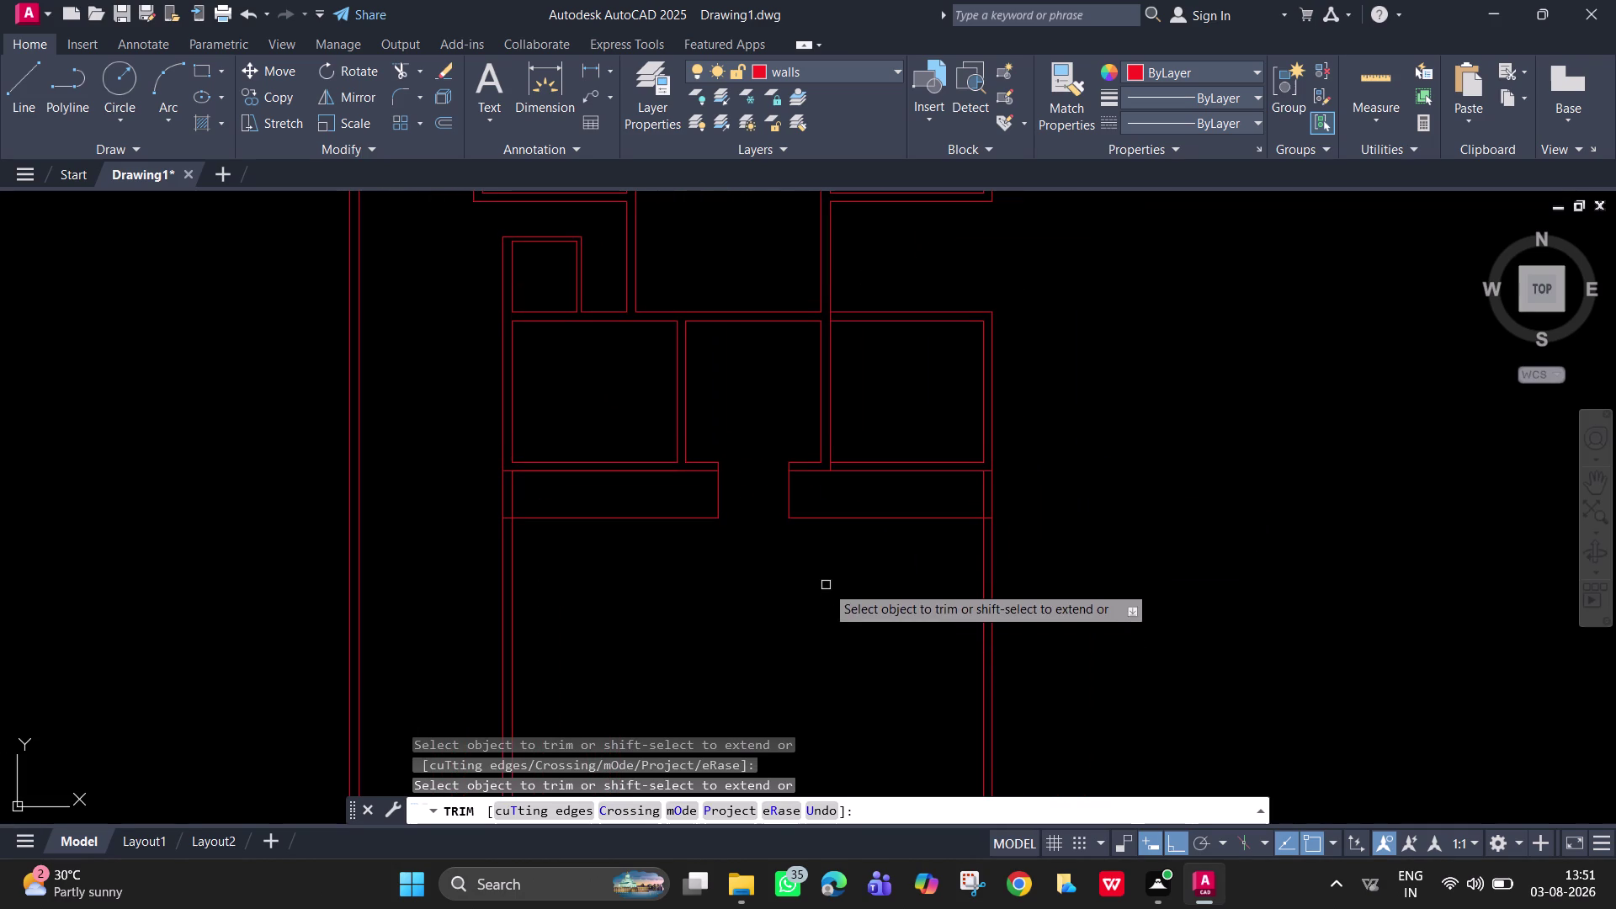
scroll(up, 3)
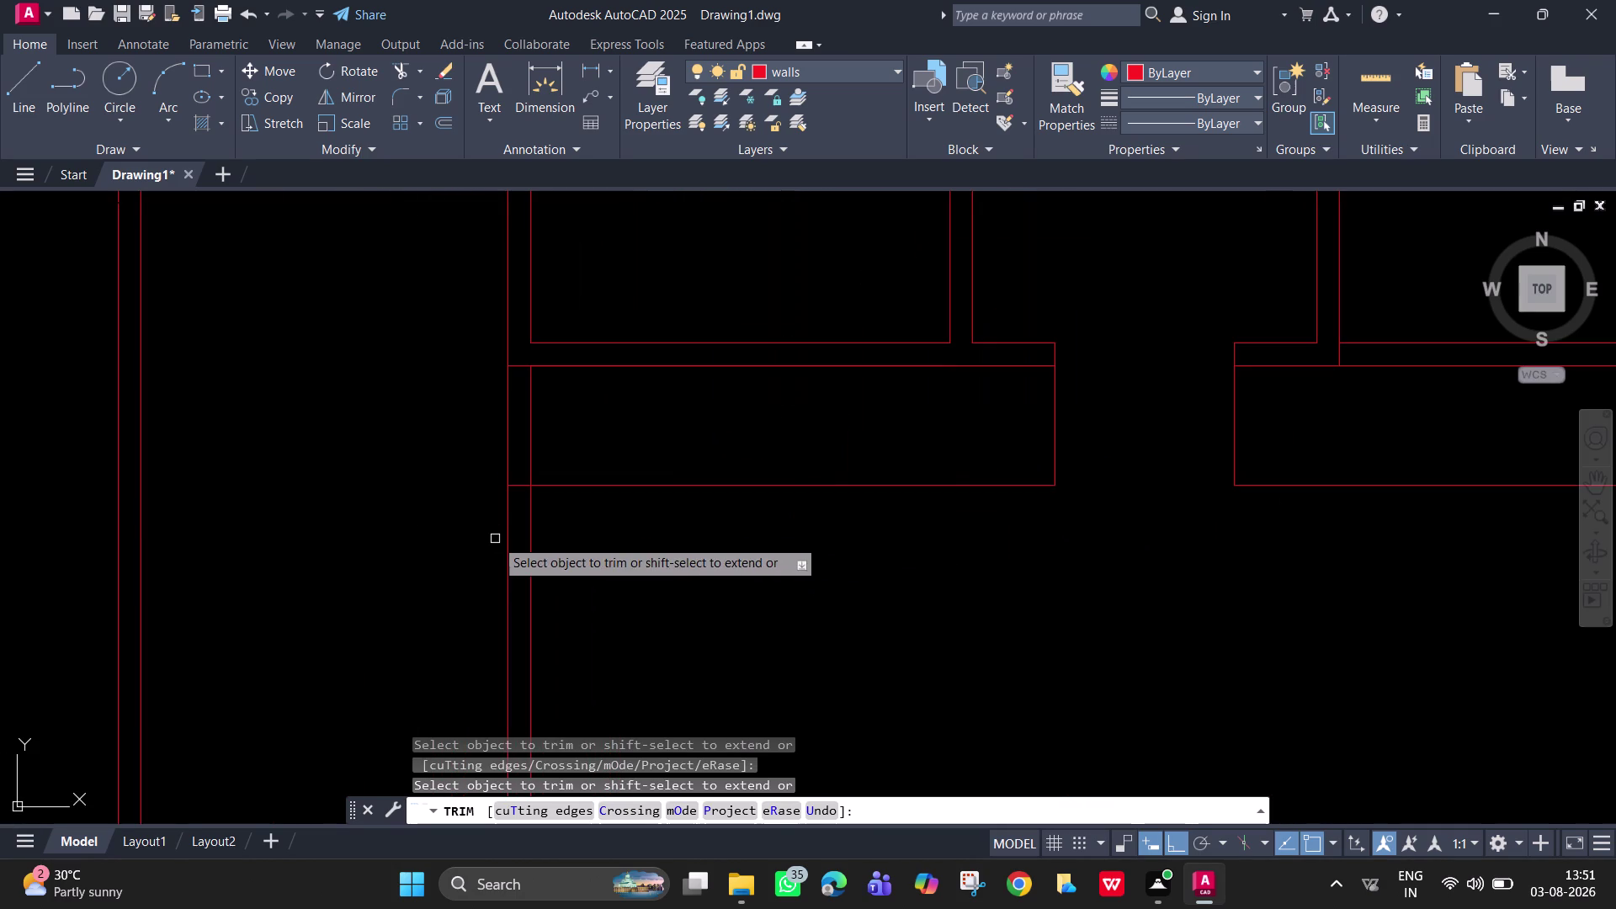
drag(520, 480, 519, 503)
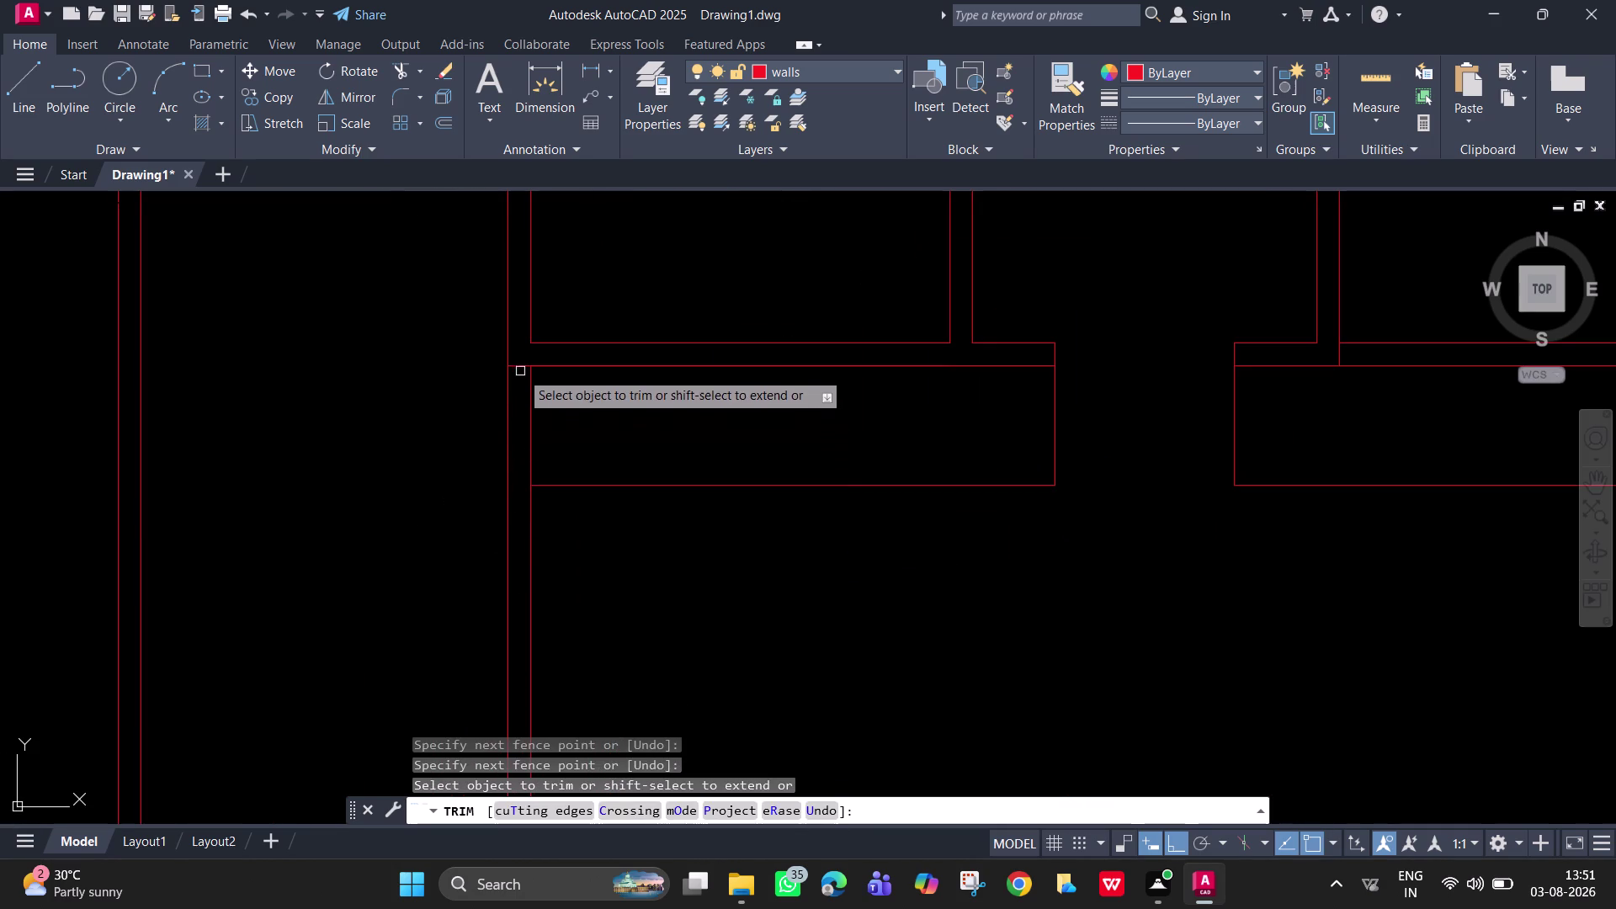
click(519, 366)
Trim the overlapping lines at the remaining wall junctions.
scroll(down, 3)
middle_drag(1252, 548, 654, 574)
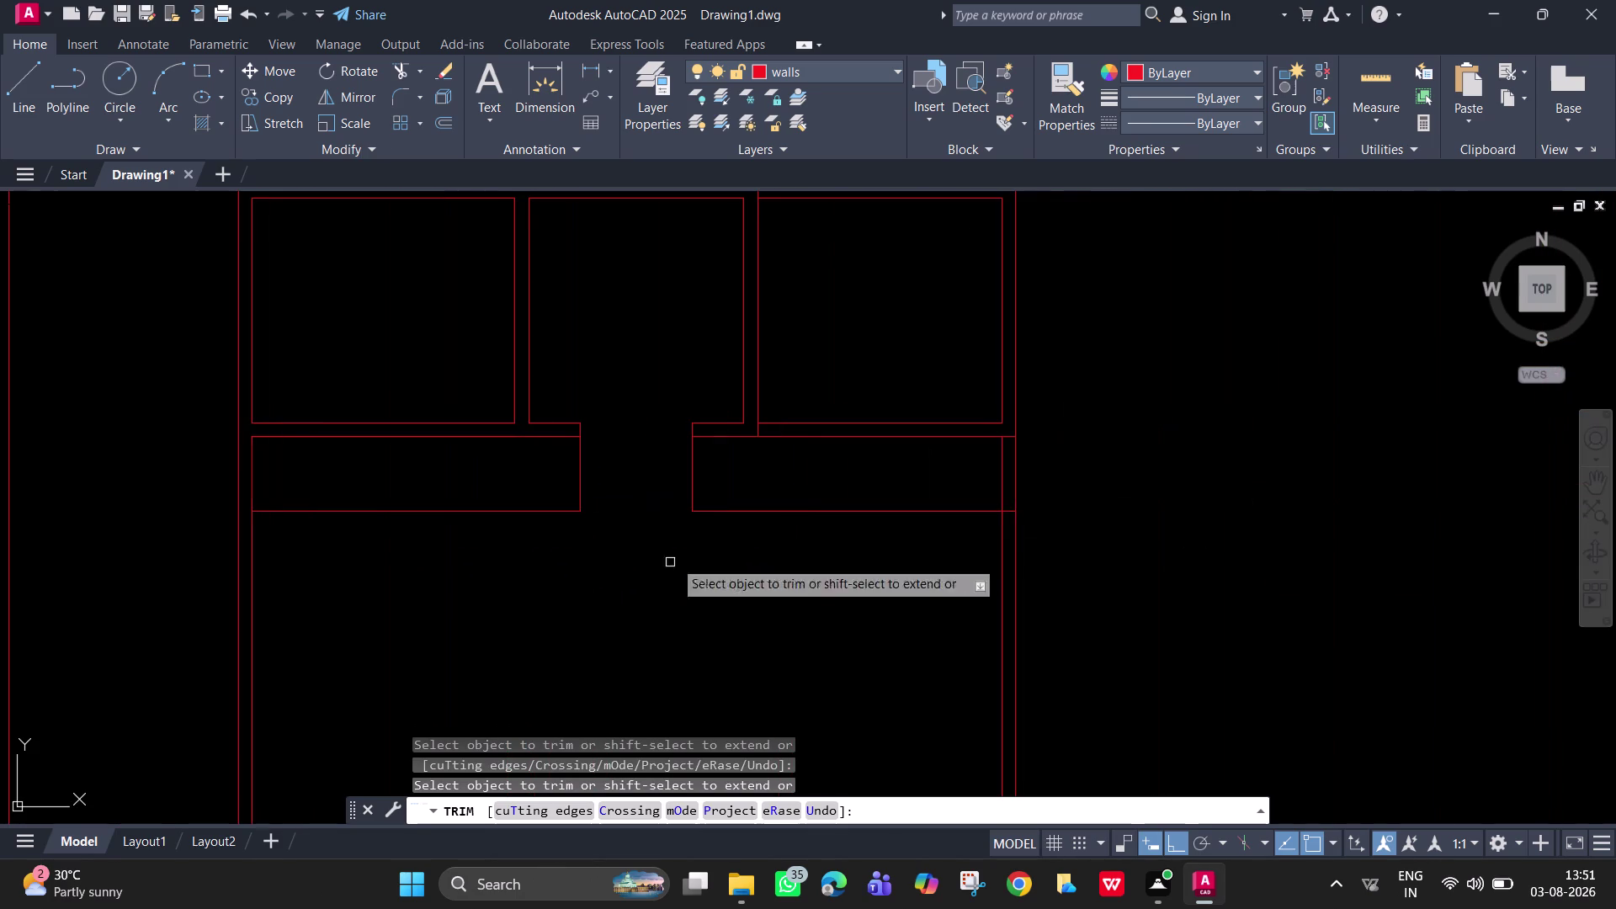
scroll(up, 3)
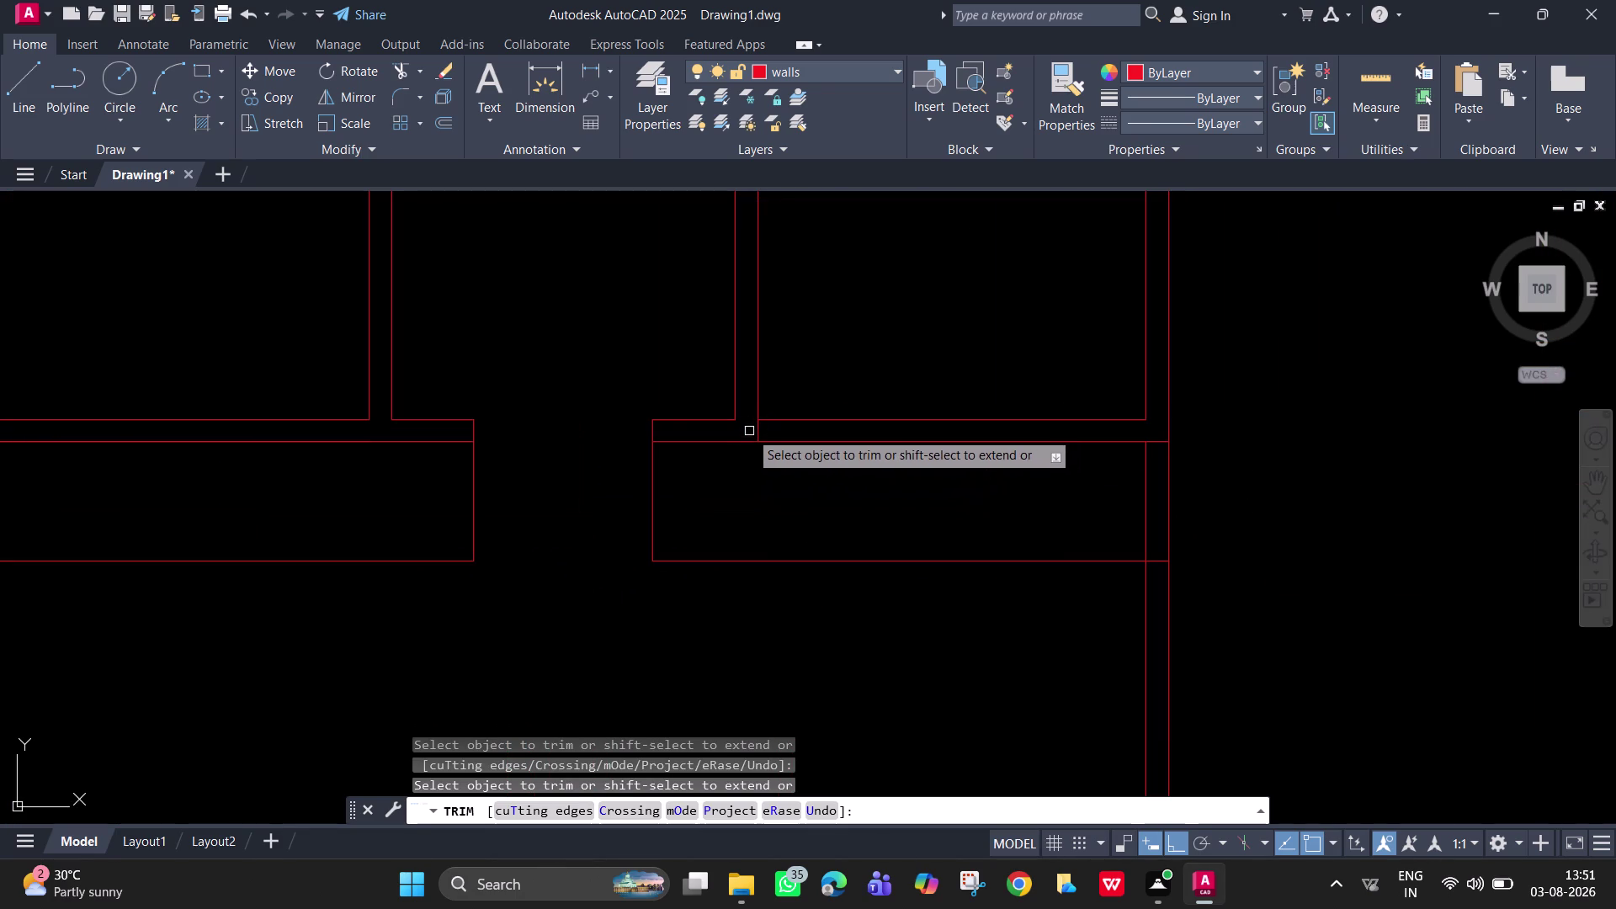
click(769, 427)
click(745, 428)
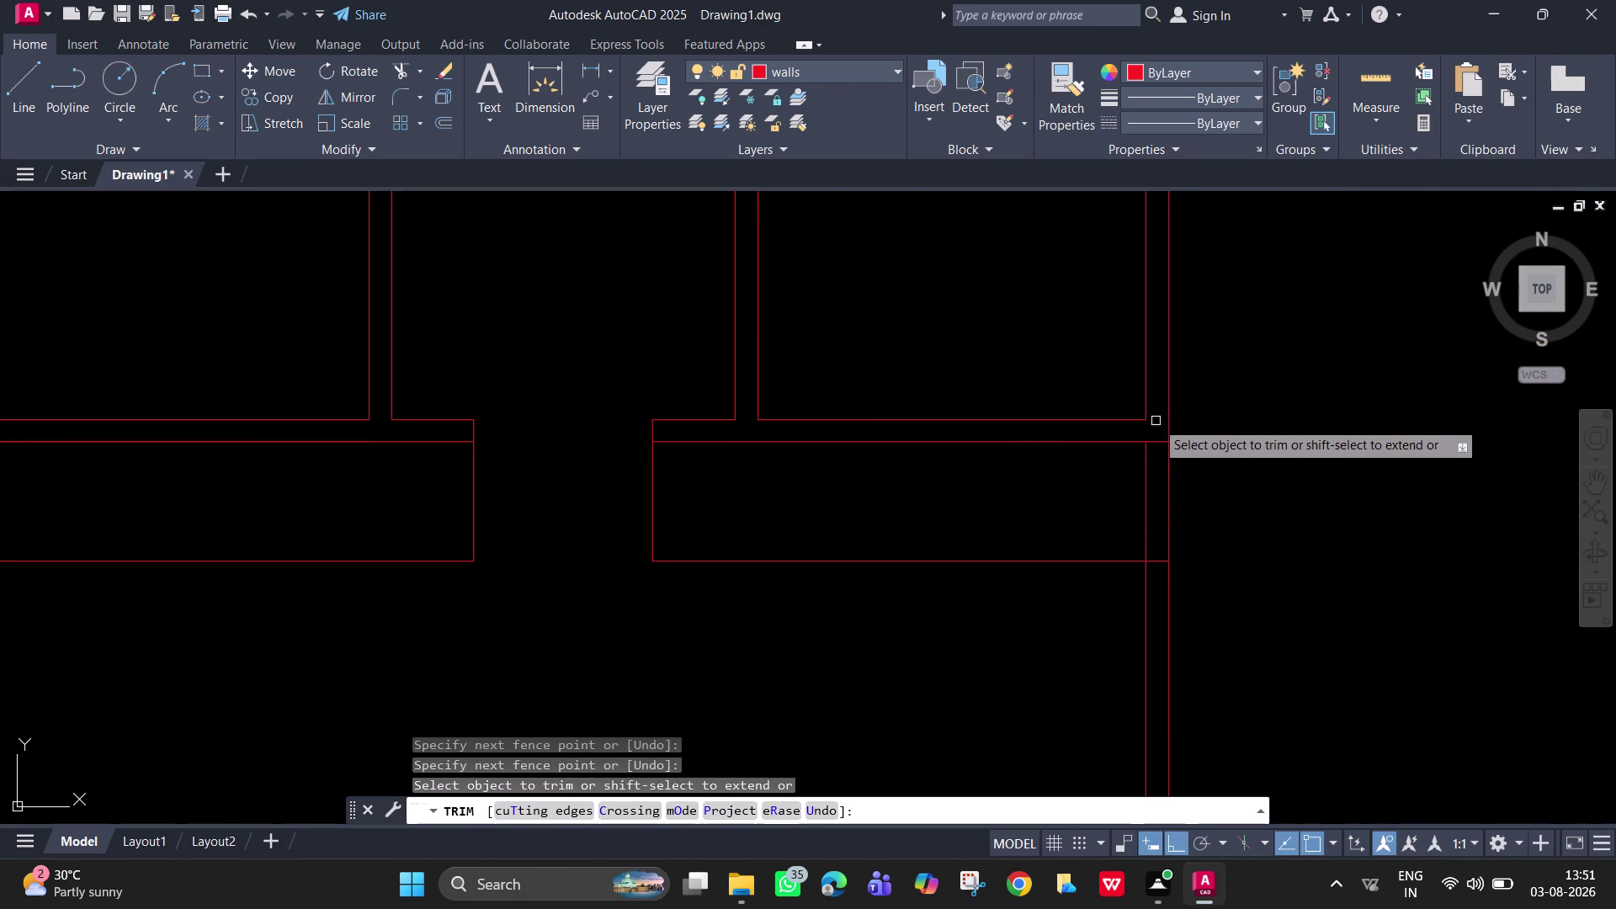
drag(1158, 428, 1158, 457)
click(1154, 558)
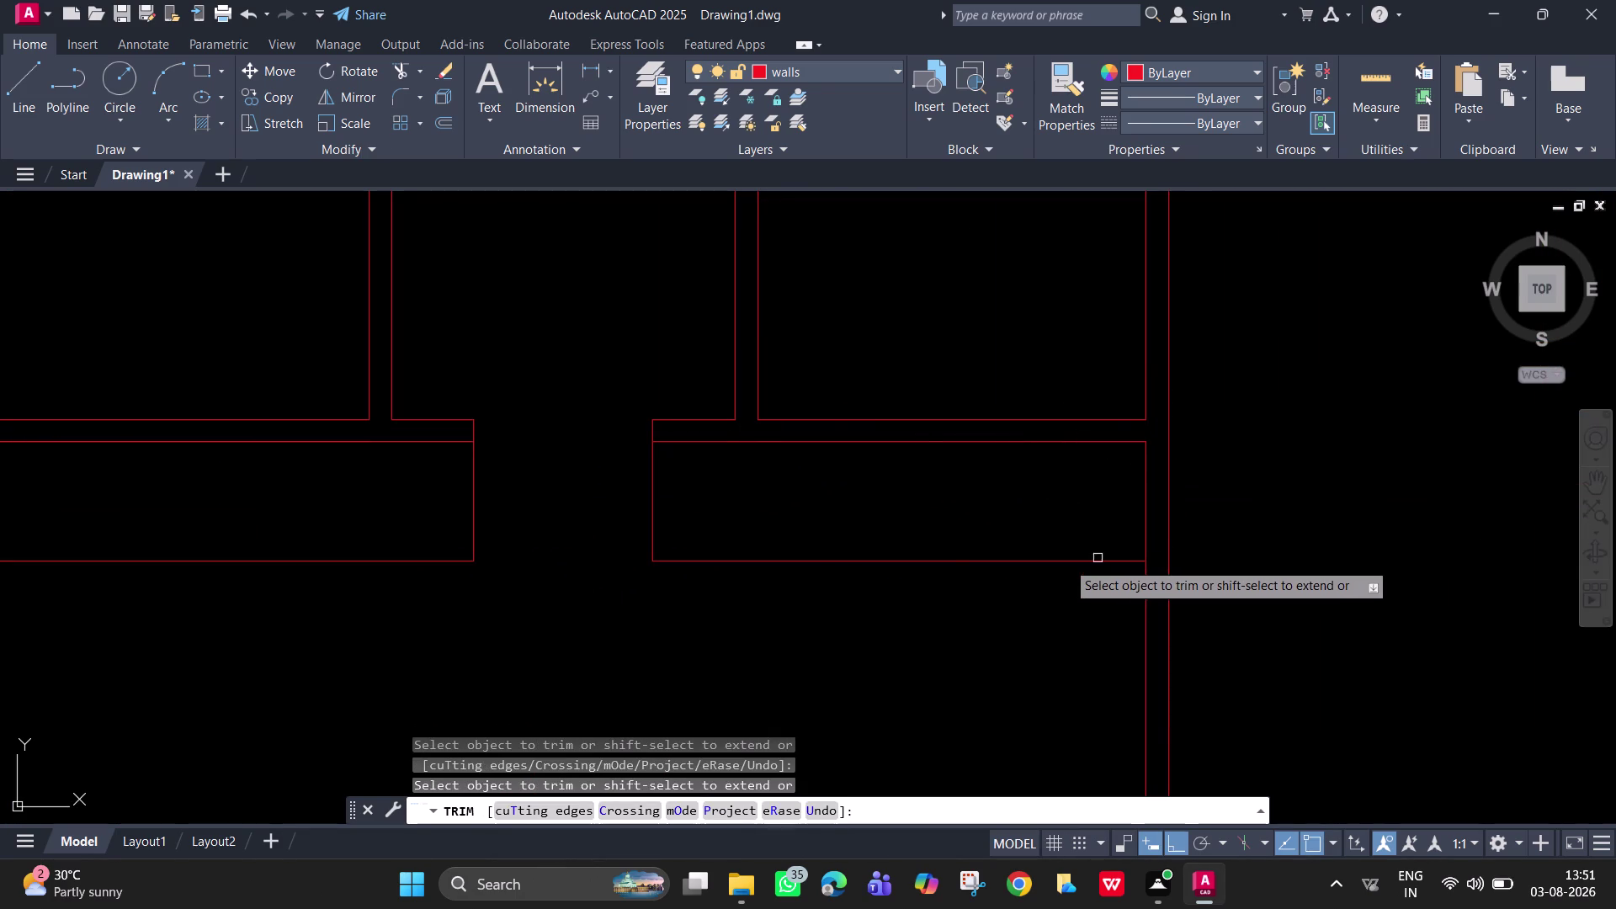
scroll(down, 3)
middle_drag(823, 553, 946, 550)
key(Escape)
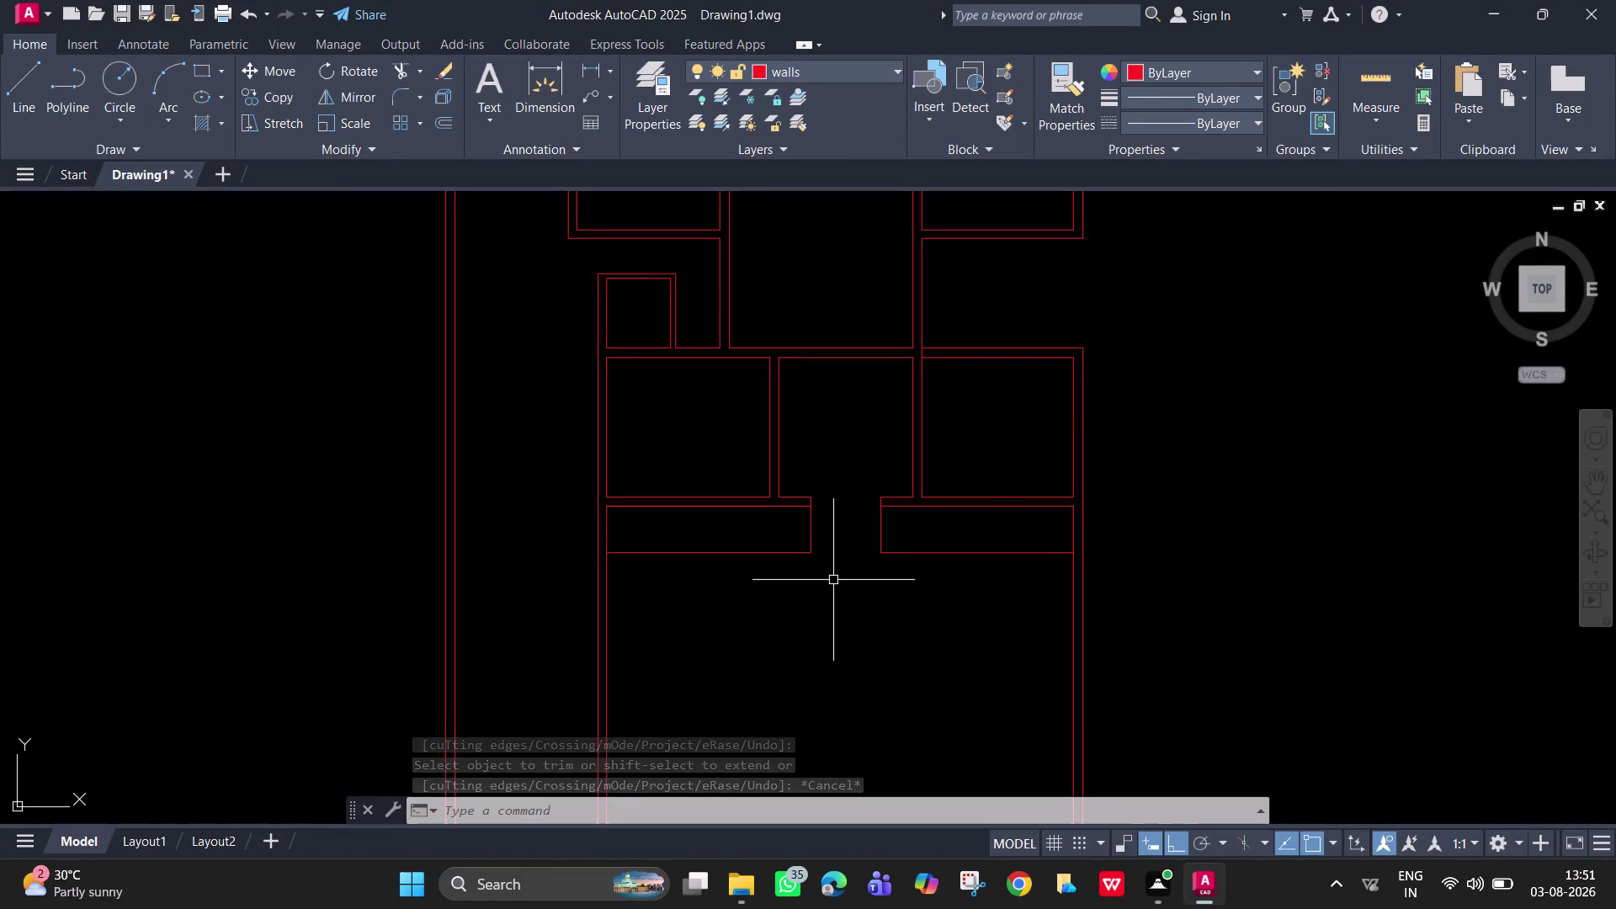
click(1381, 95)
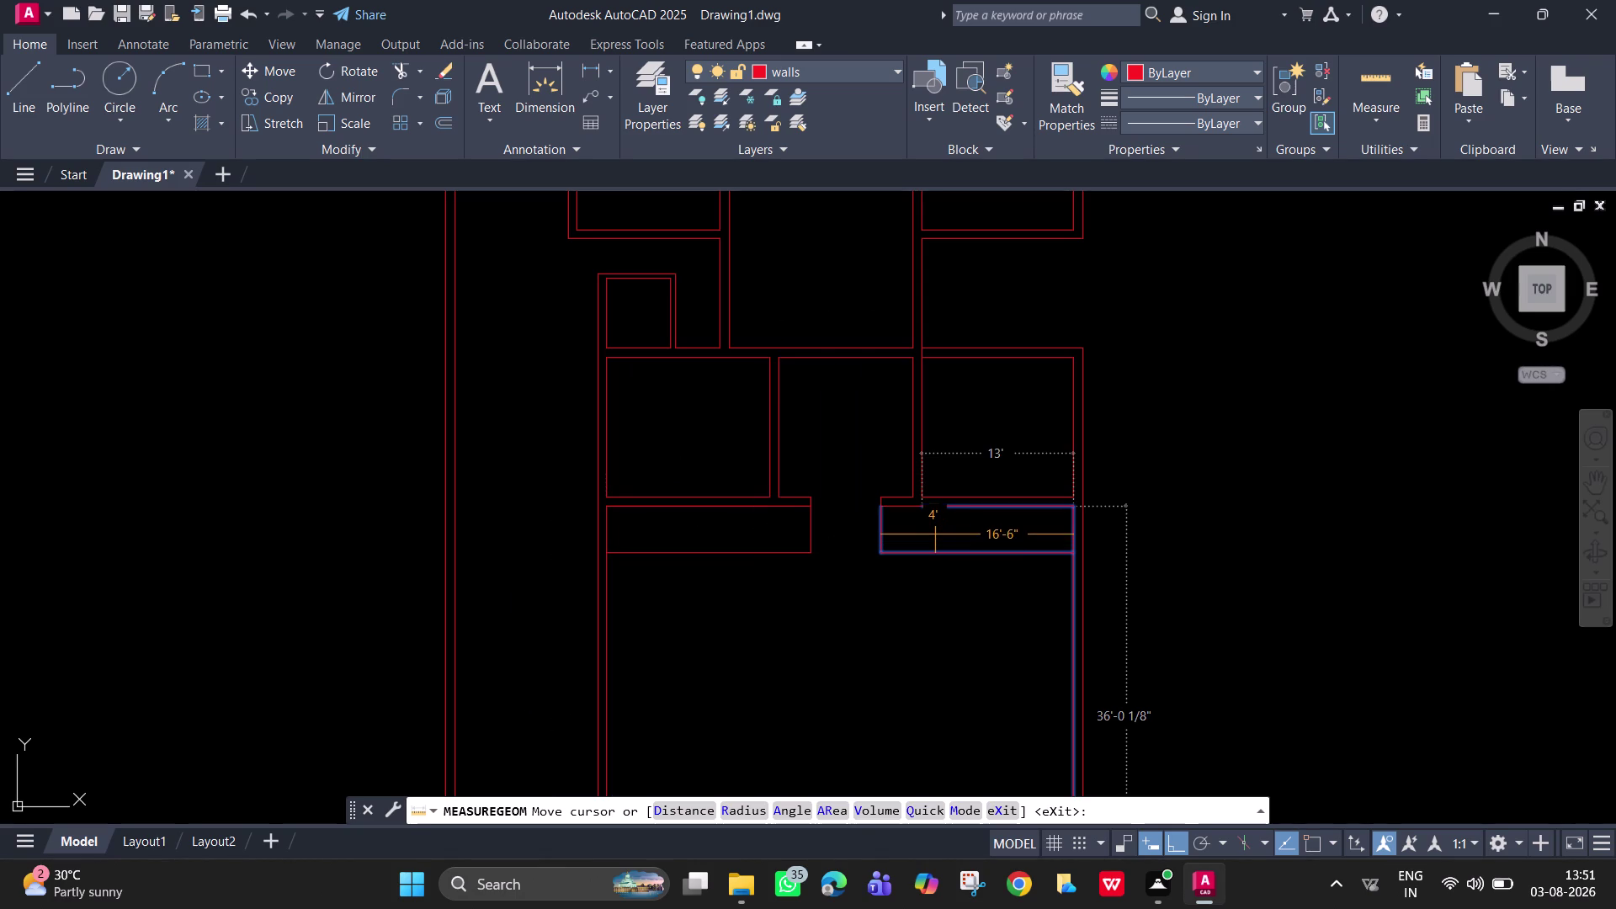
End the distance measurement and extend the first right corridor wall line to the outer wall.
scroll(up, 3)
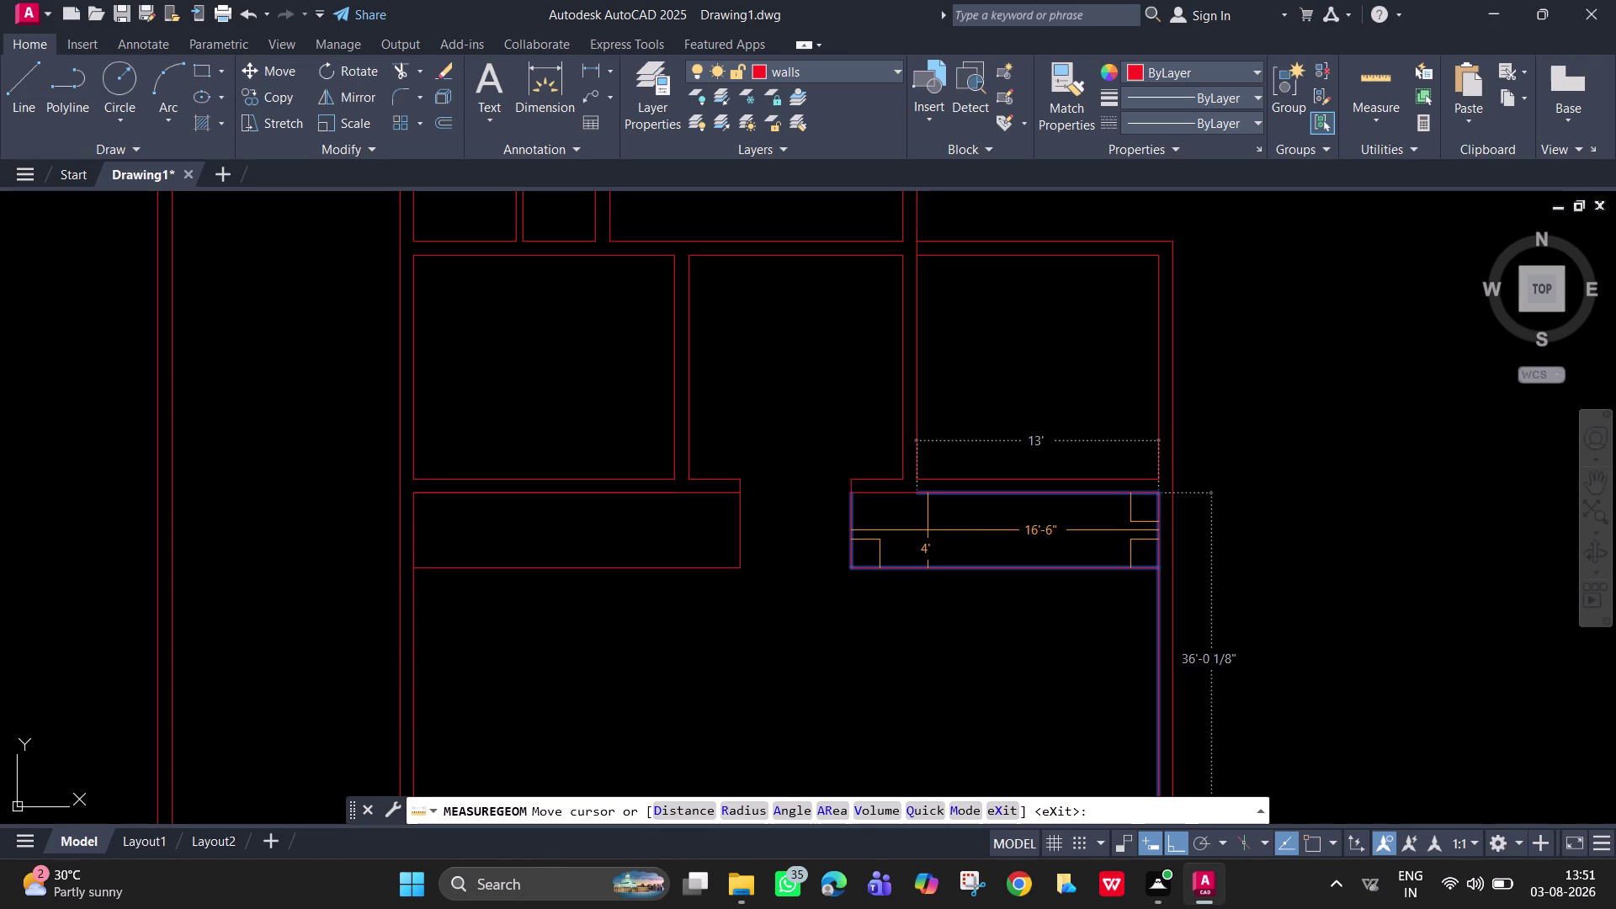
key(Escape)
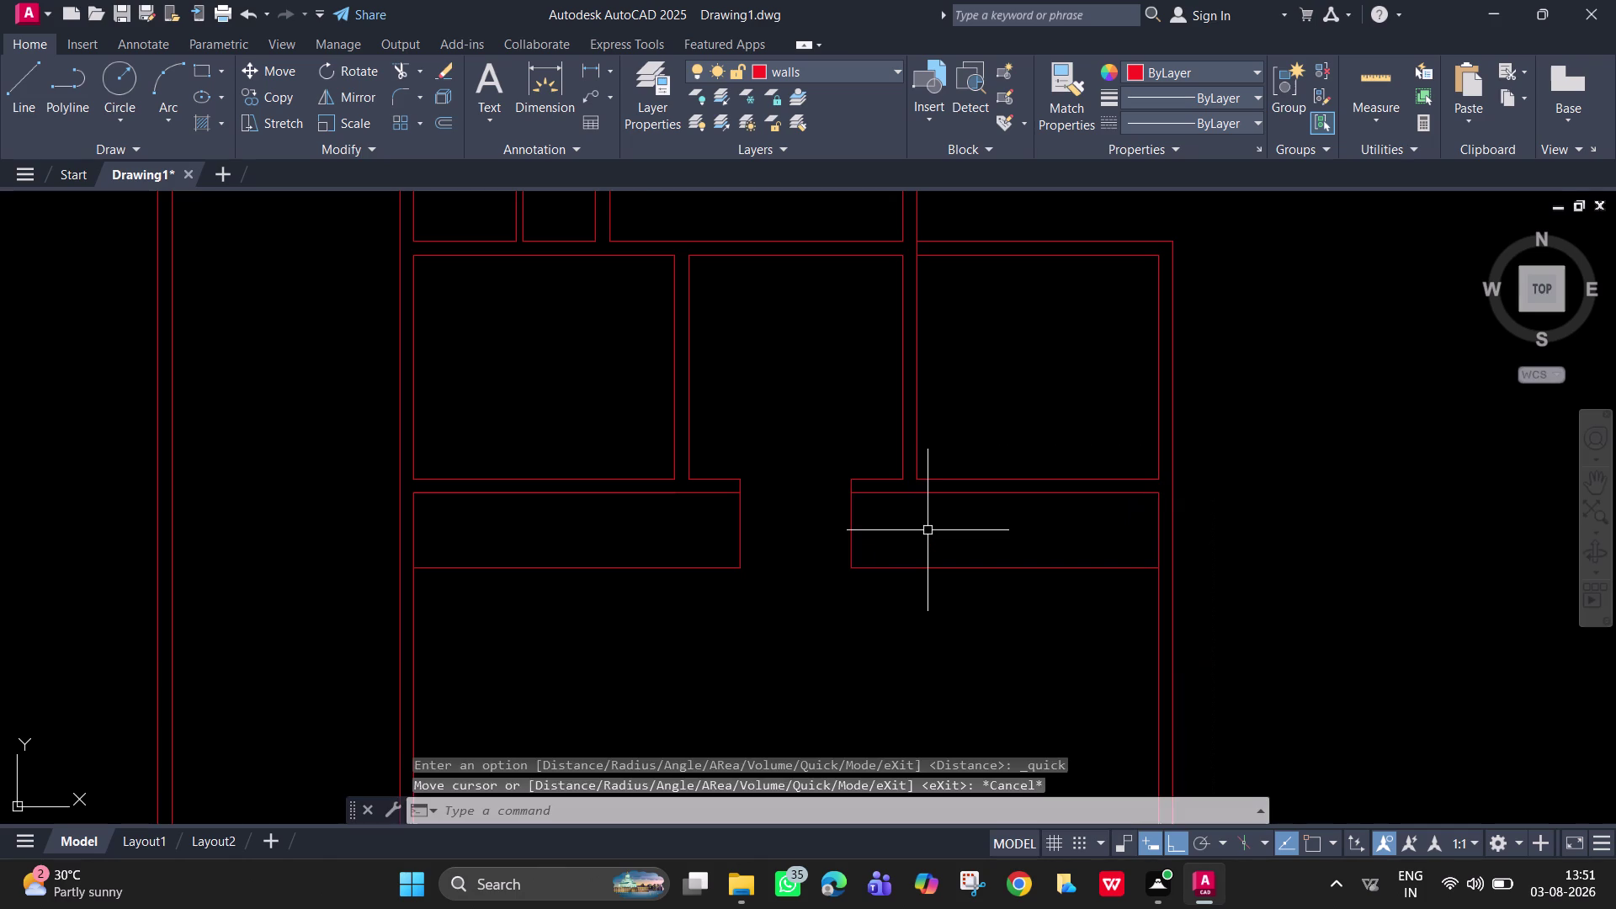
text(ex)
key(space)
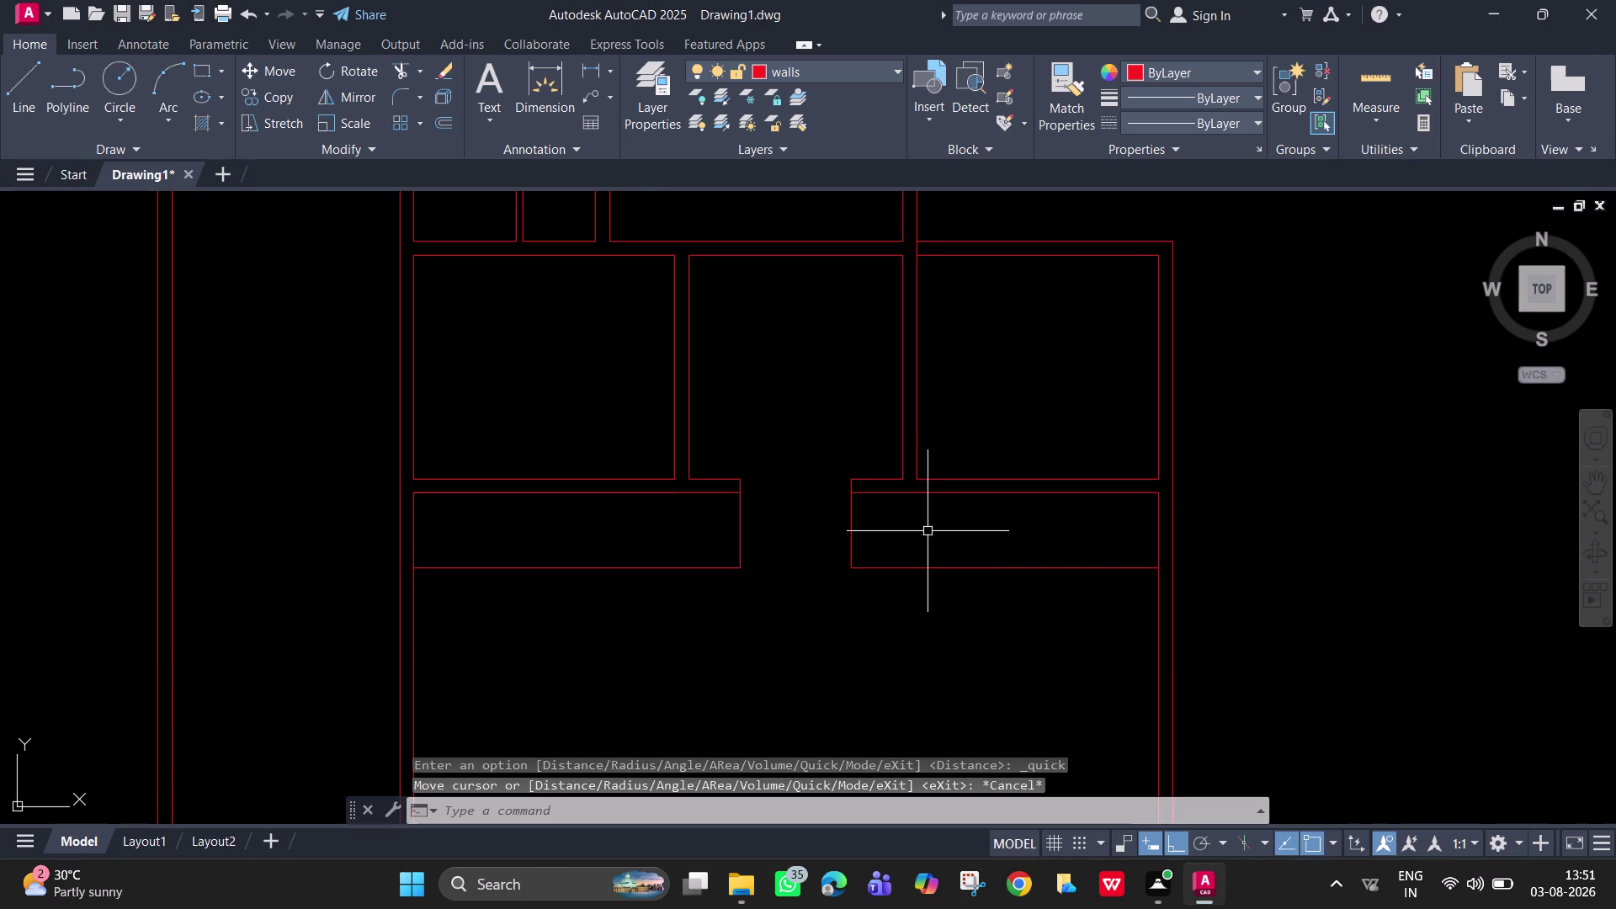
click(1136, 497)
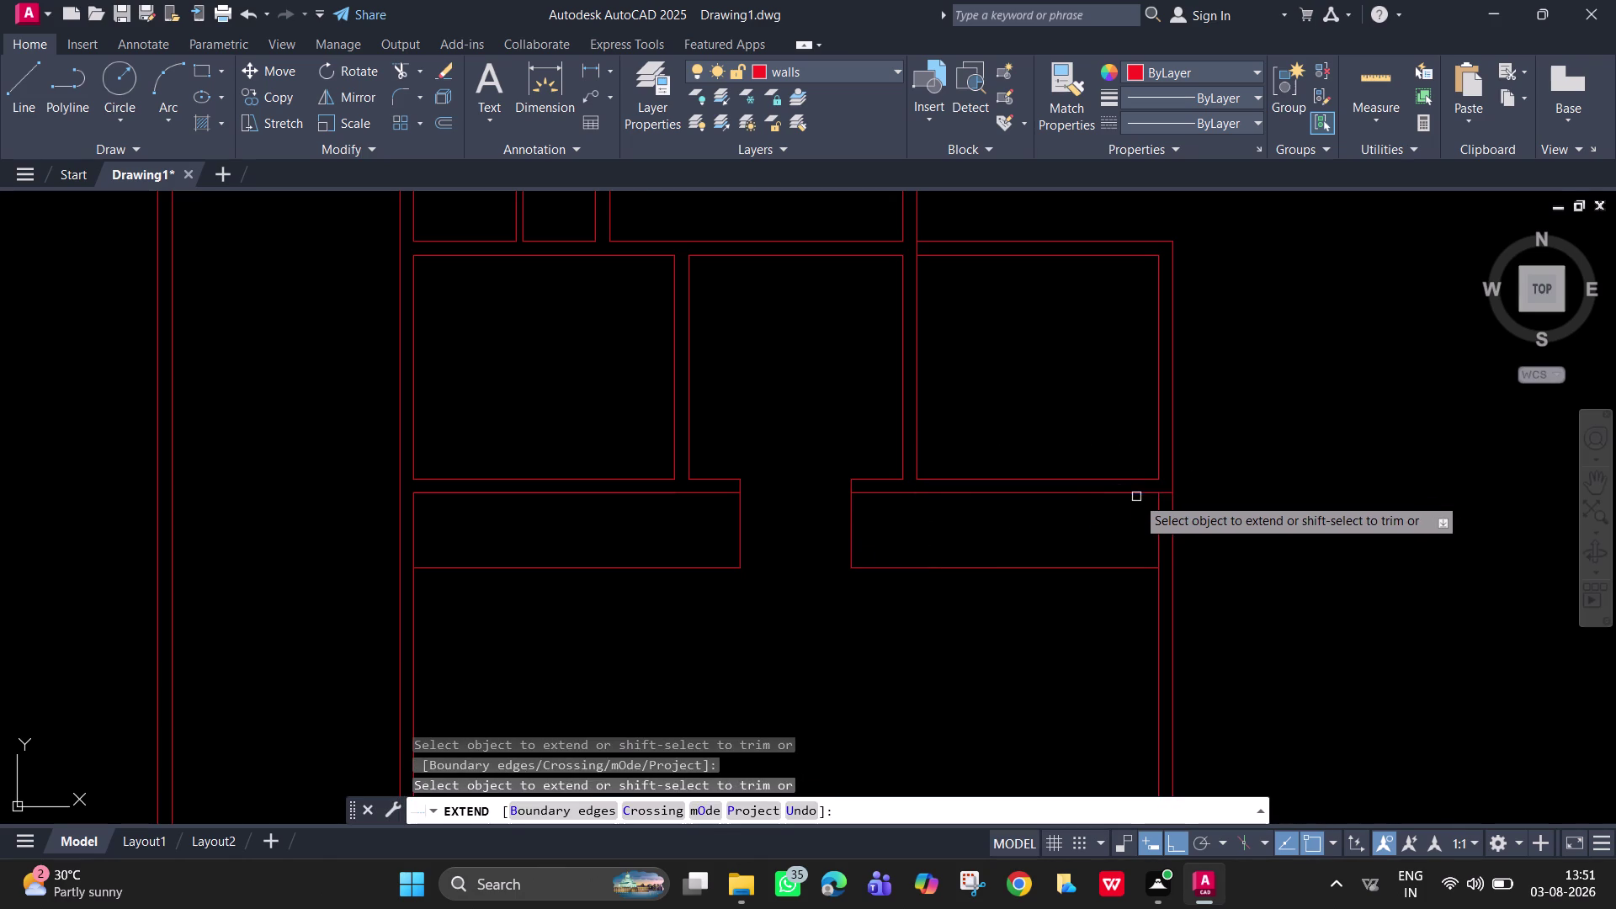
Extend another right corridor wall line, then finish extending.
click(436, 494)
key(space)
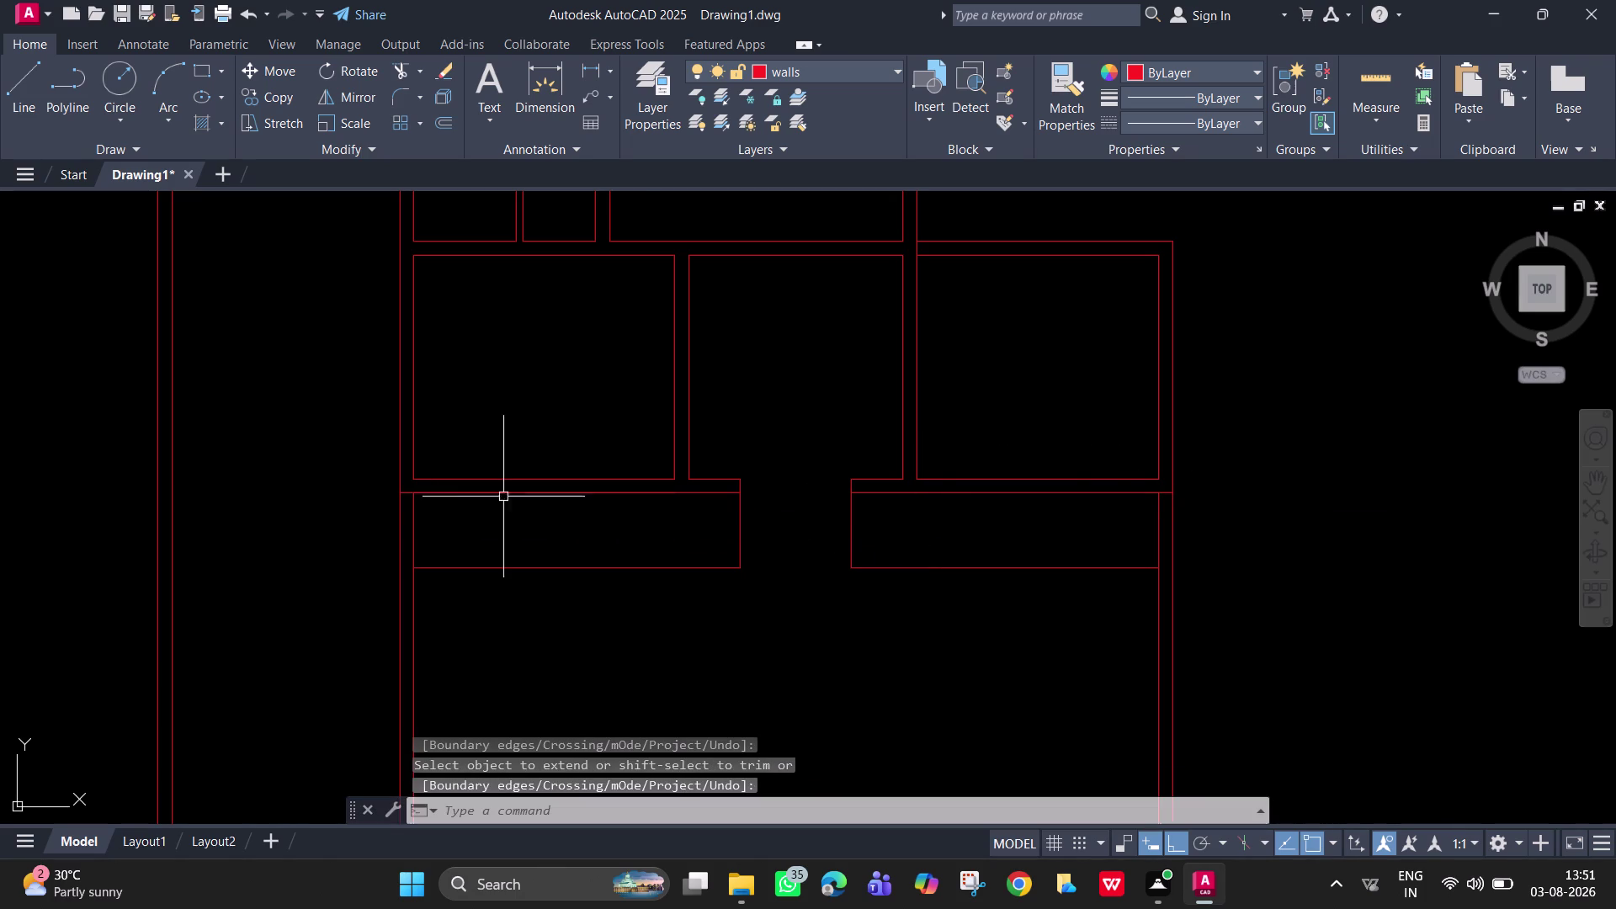
click(1372, 81)
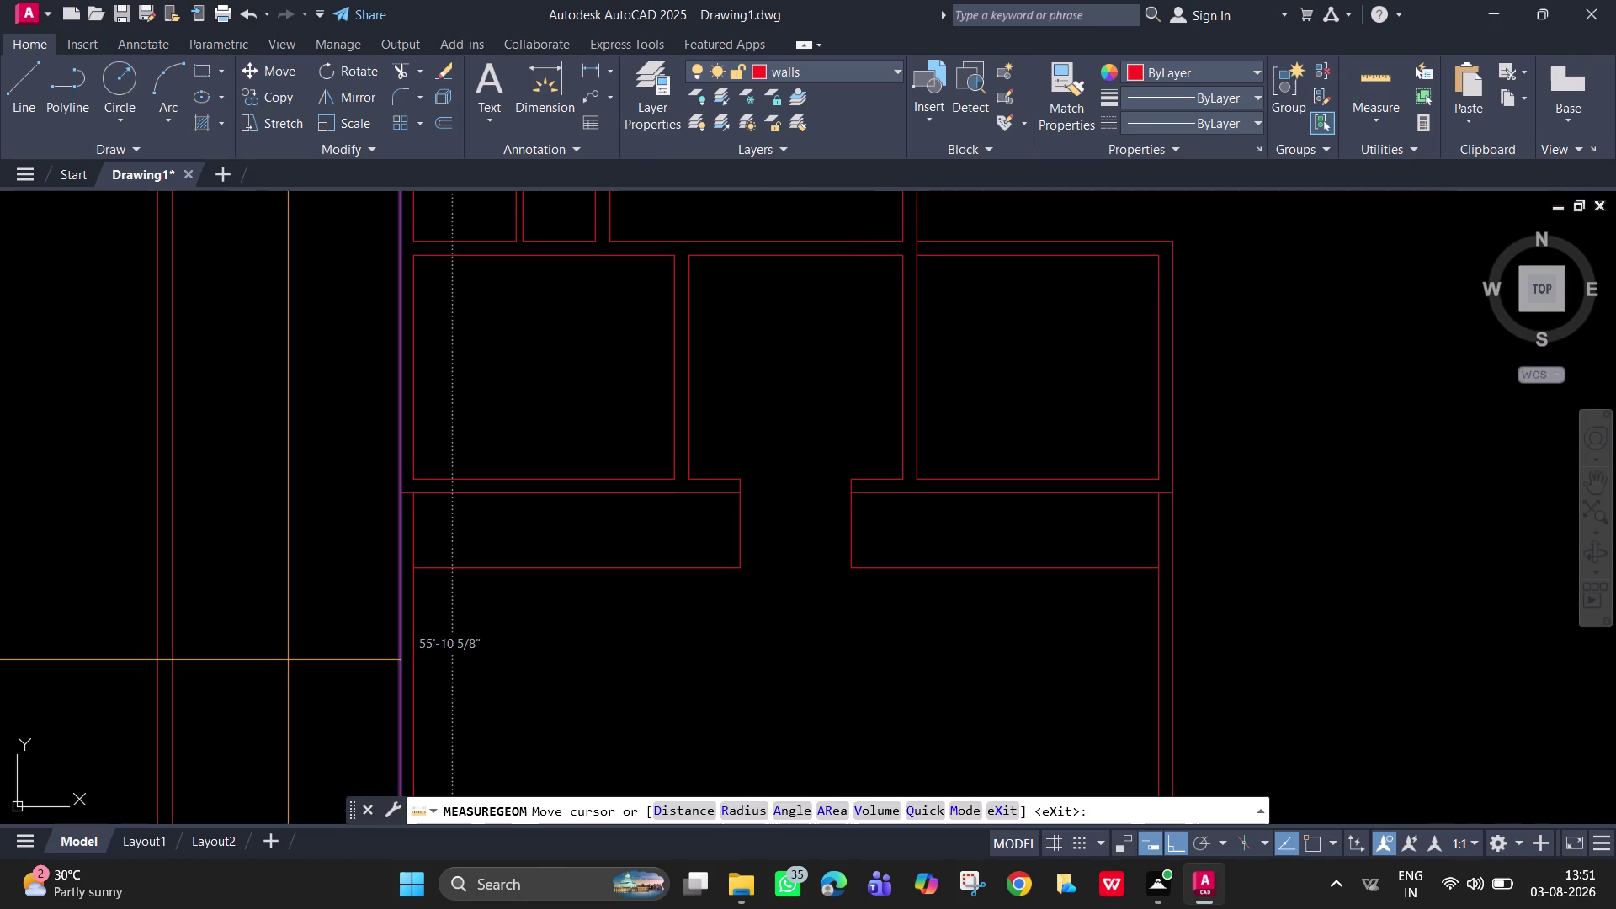
key(Escape)
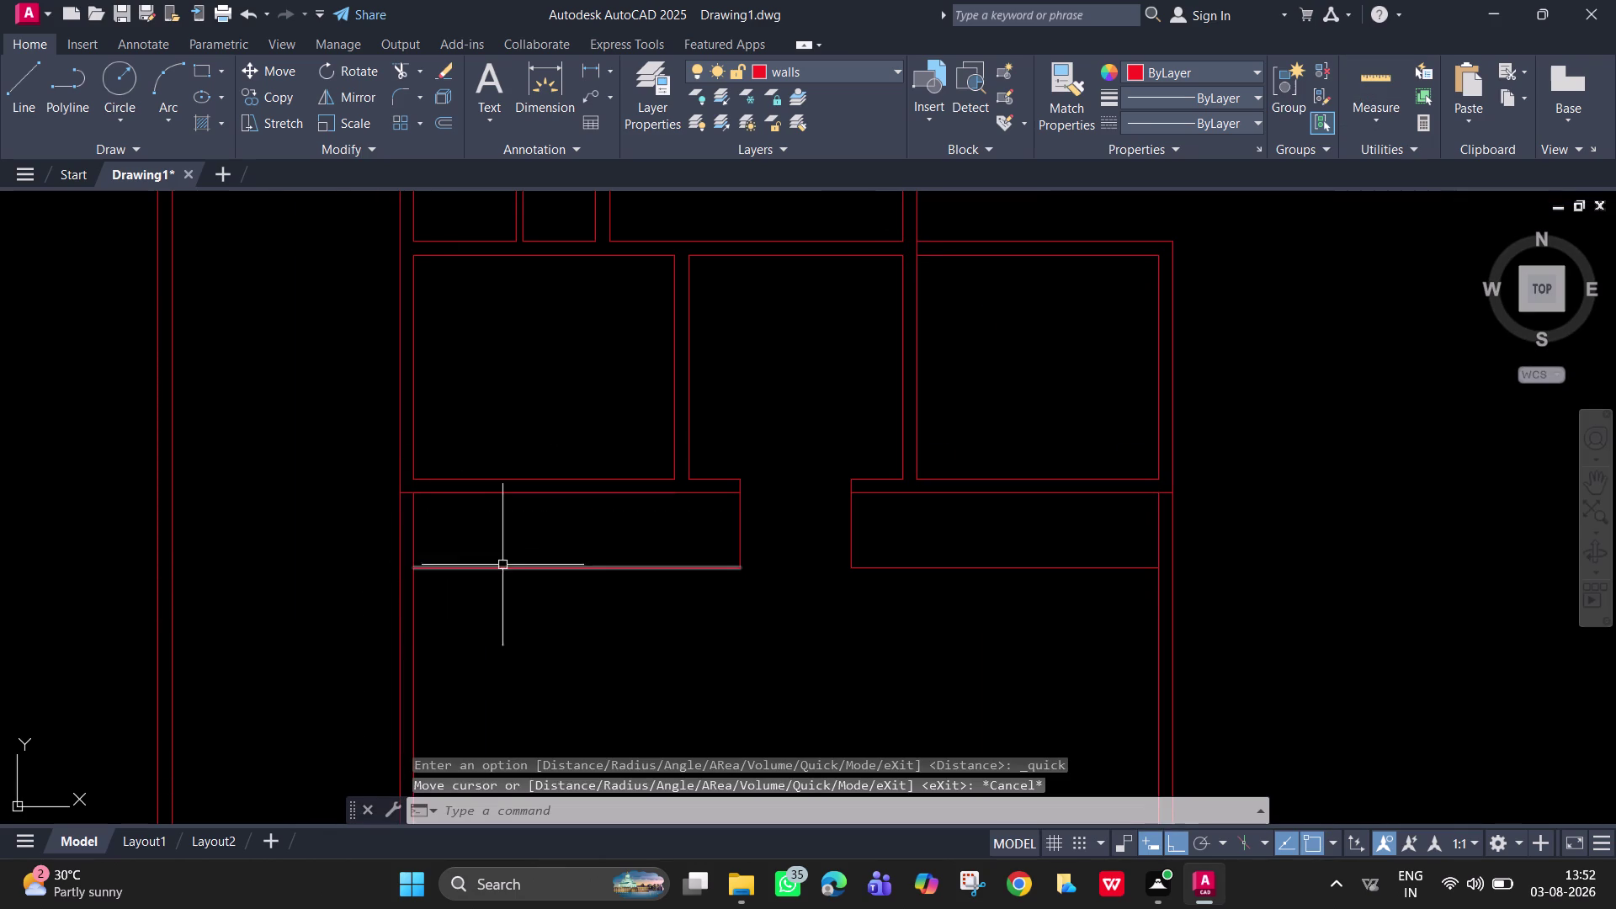
Trim the outer wall segments across the left and right corridor openings.
text(tr)
key(space)
click(413, 521)
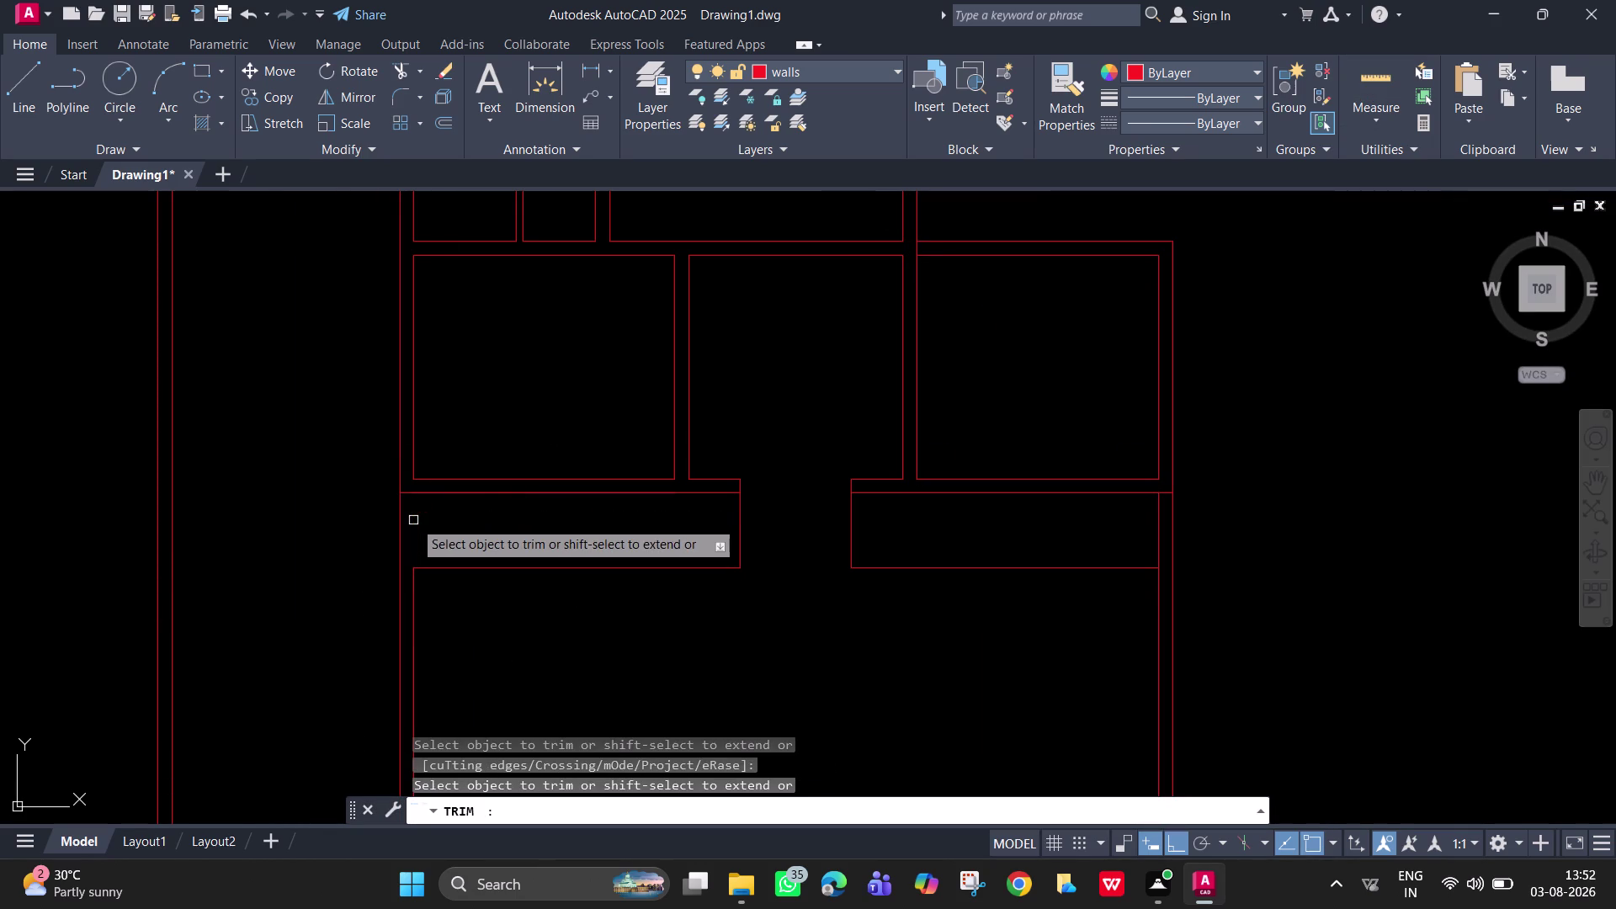
click(1157, 537)
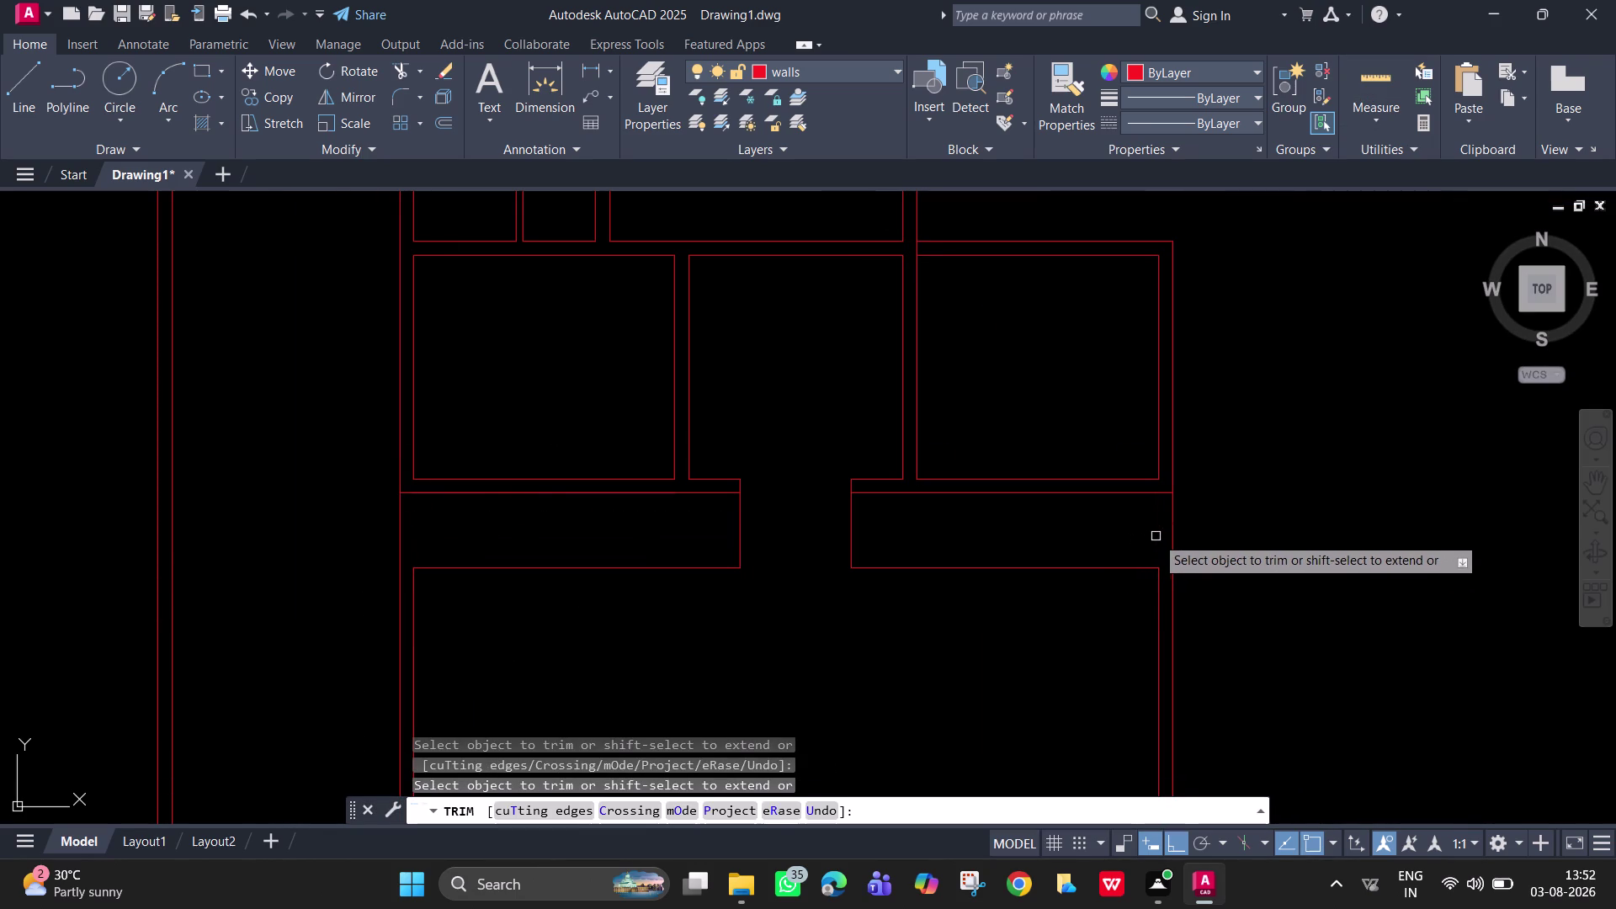
key(space)
Extend both right corridor wall lines to the outer wall with EX.
key(e)
text(x)
key(space)
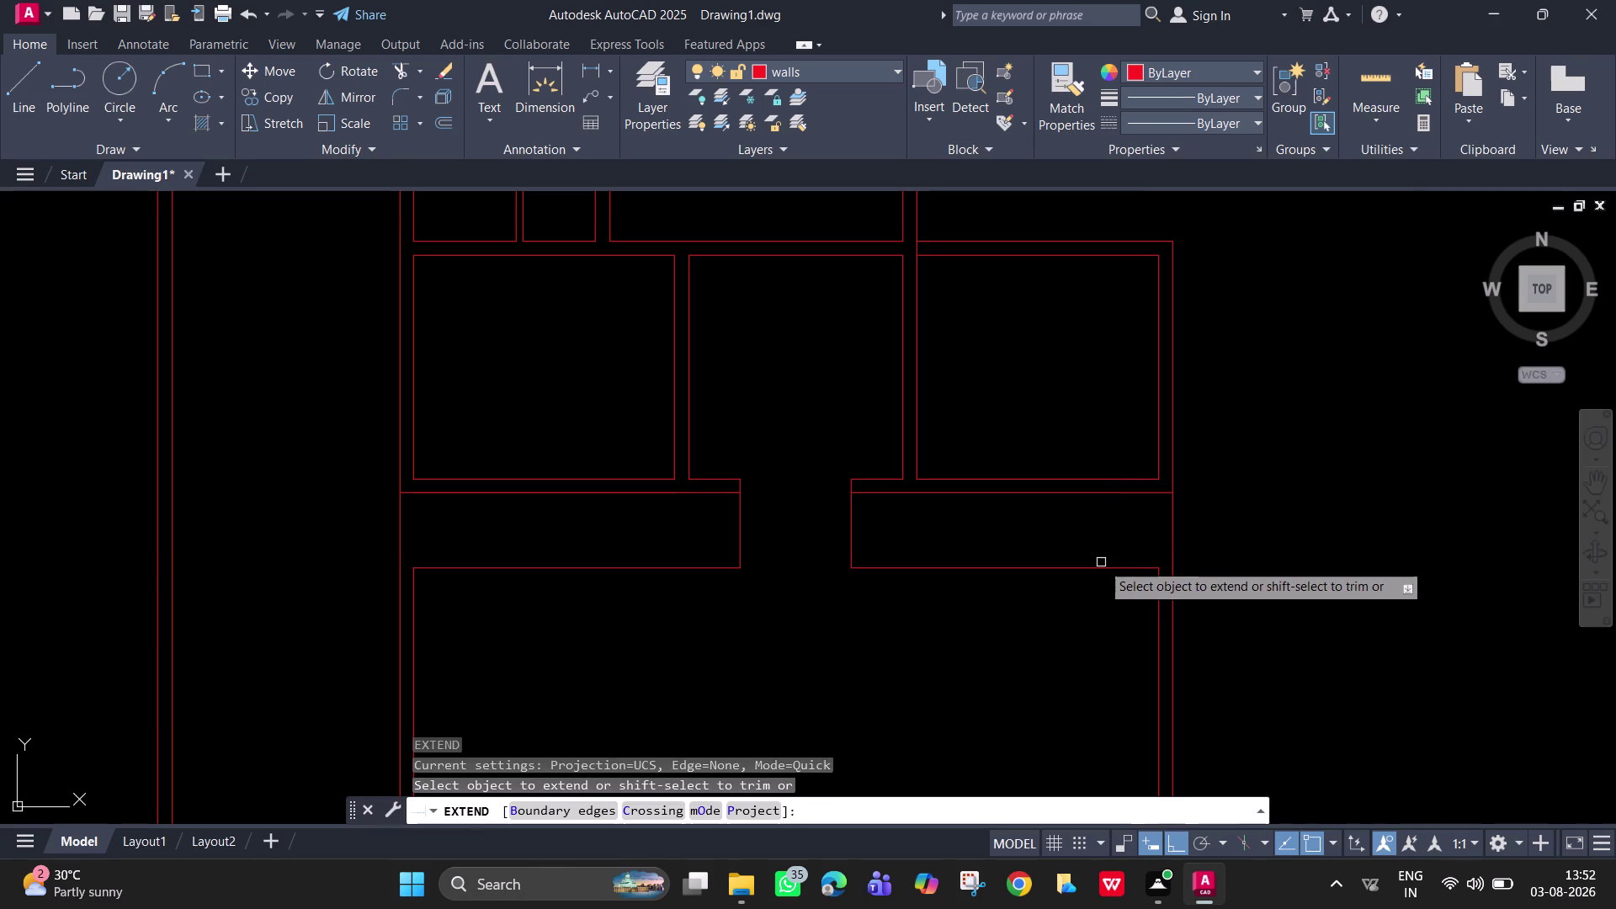
click(1113, 567)
click(541, 567)
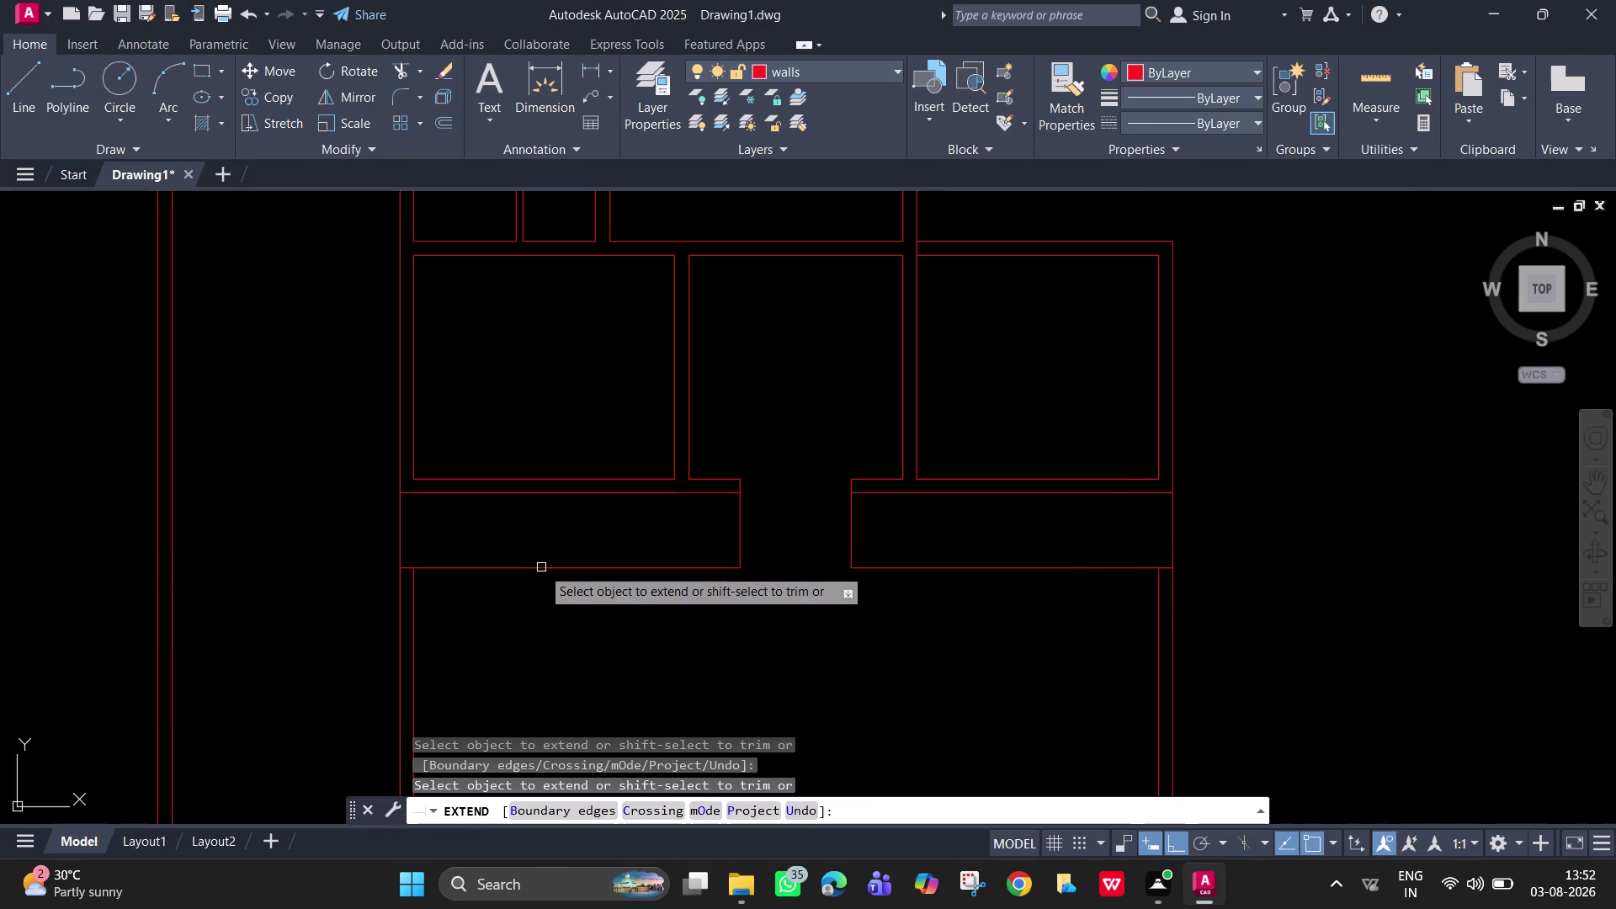
key(Escape)
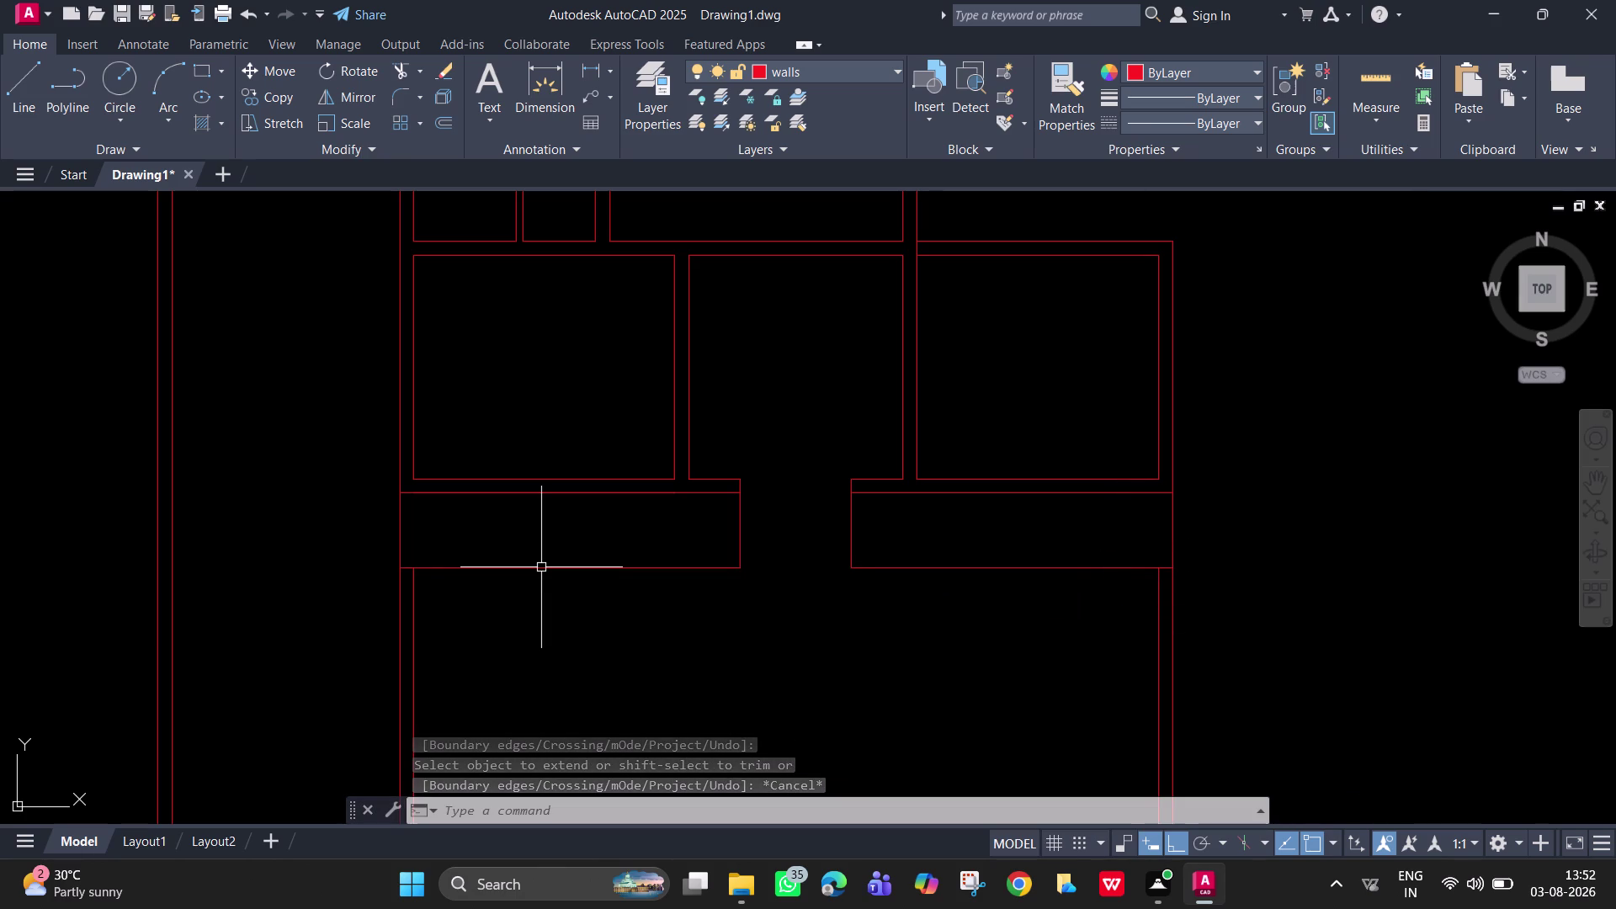
Measure the right corridor wall at 17'-3" by 4' and centre the view on the opening.
click(1362, 78)
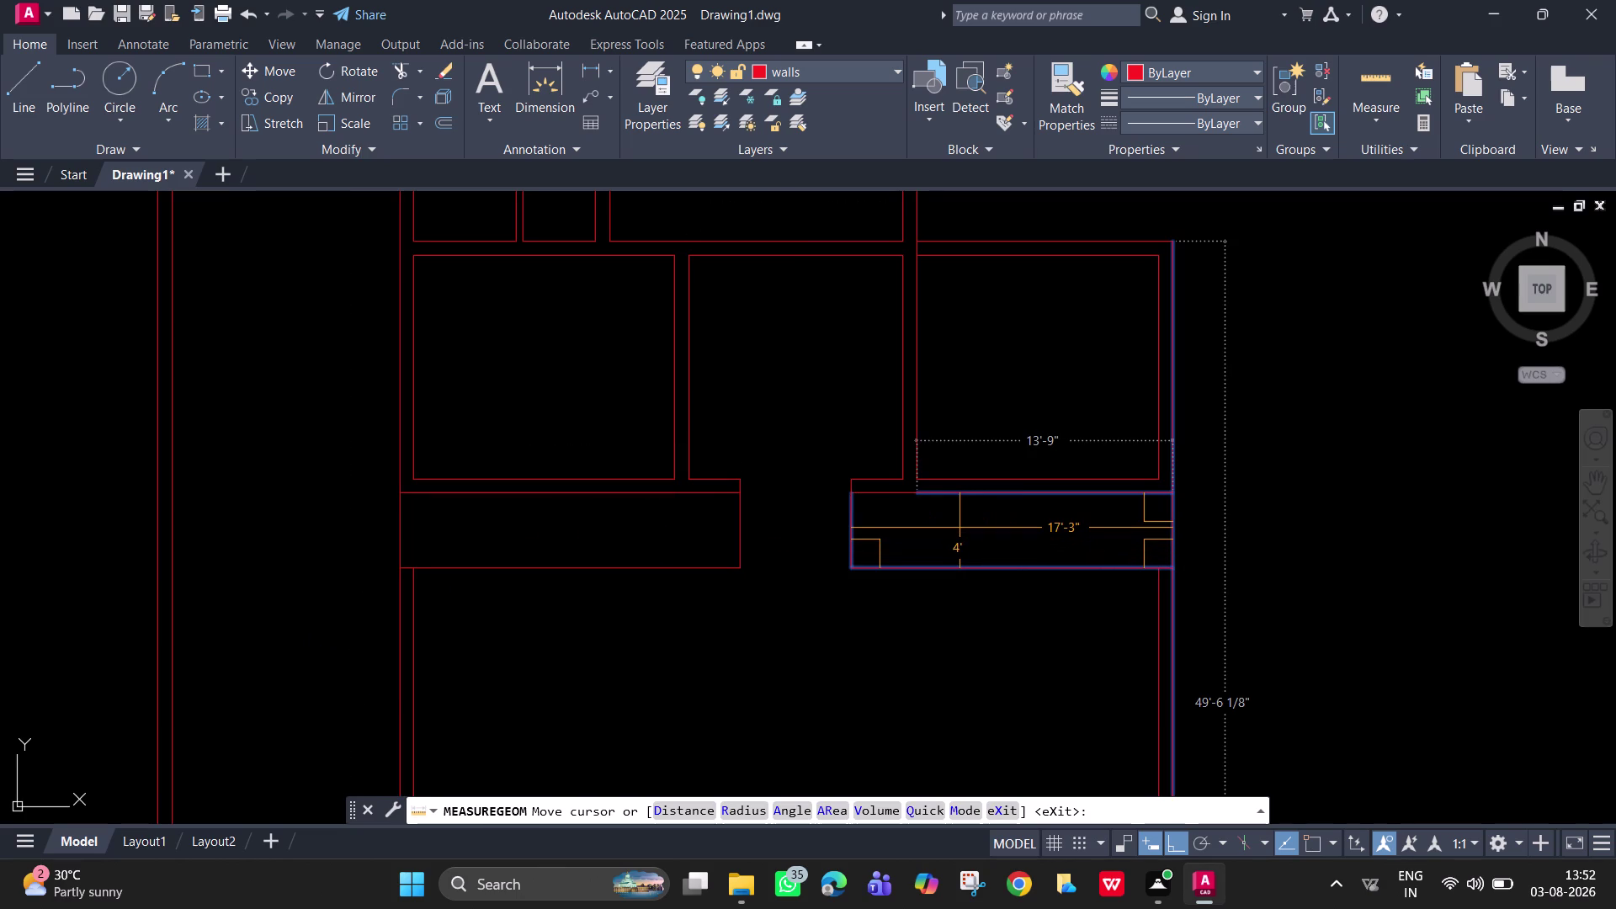
key(Escape)
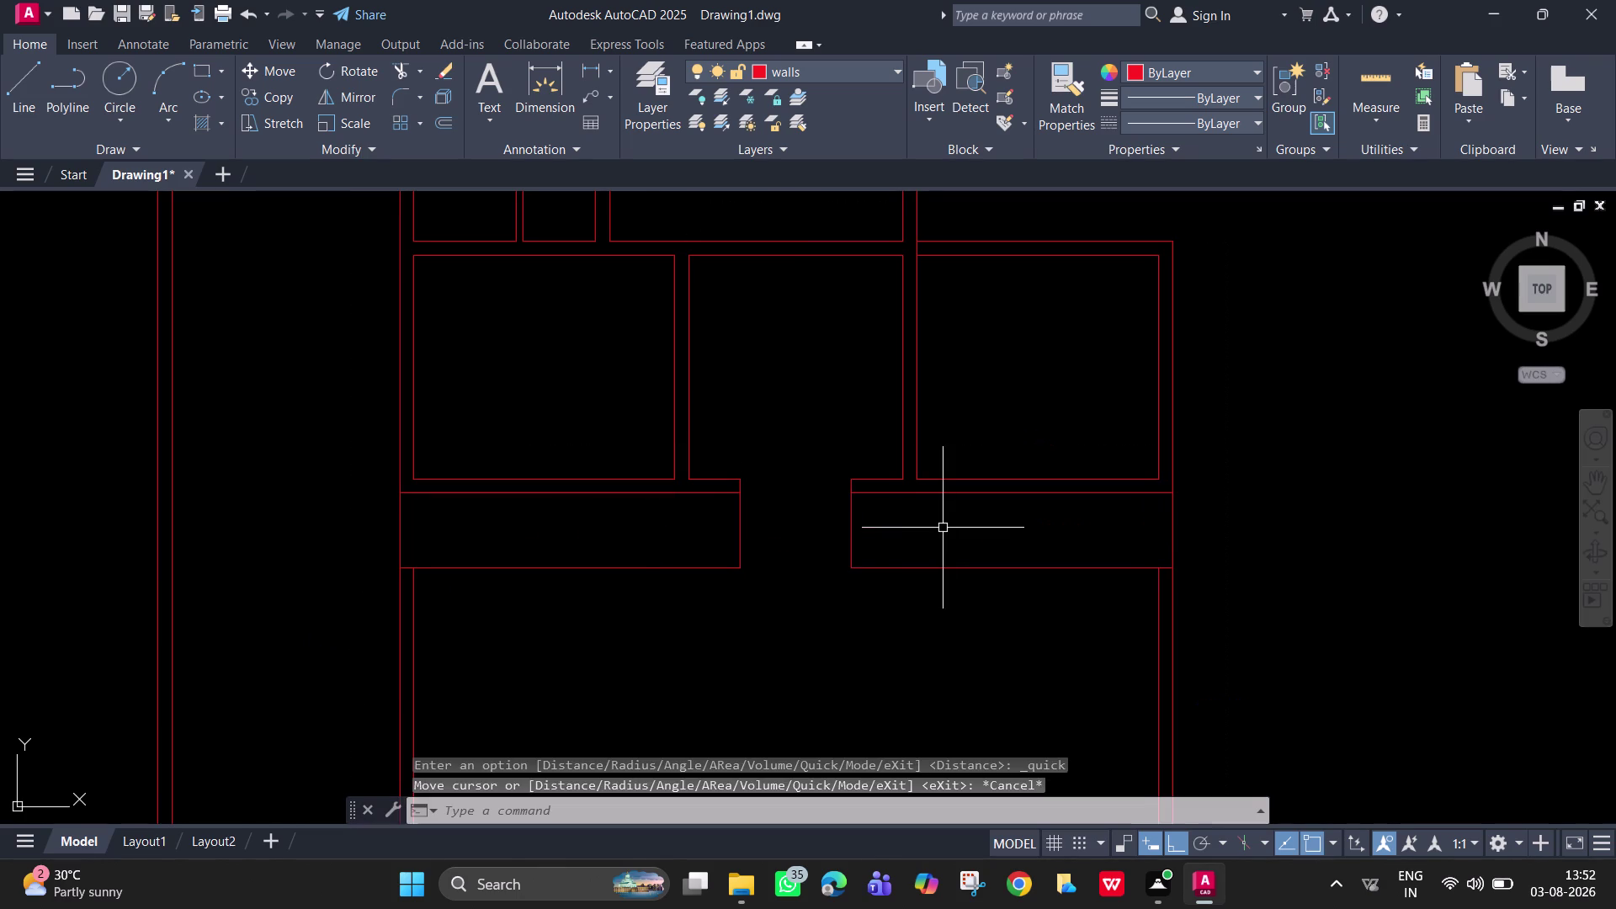
scroll(up, 3)
middle_drag(743, 479, 726, 491)
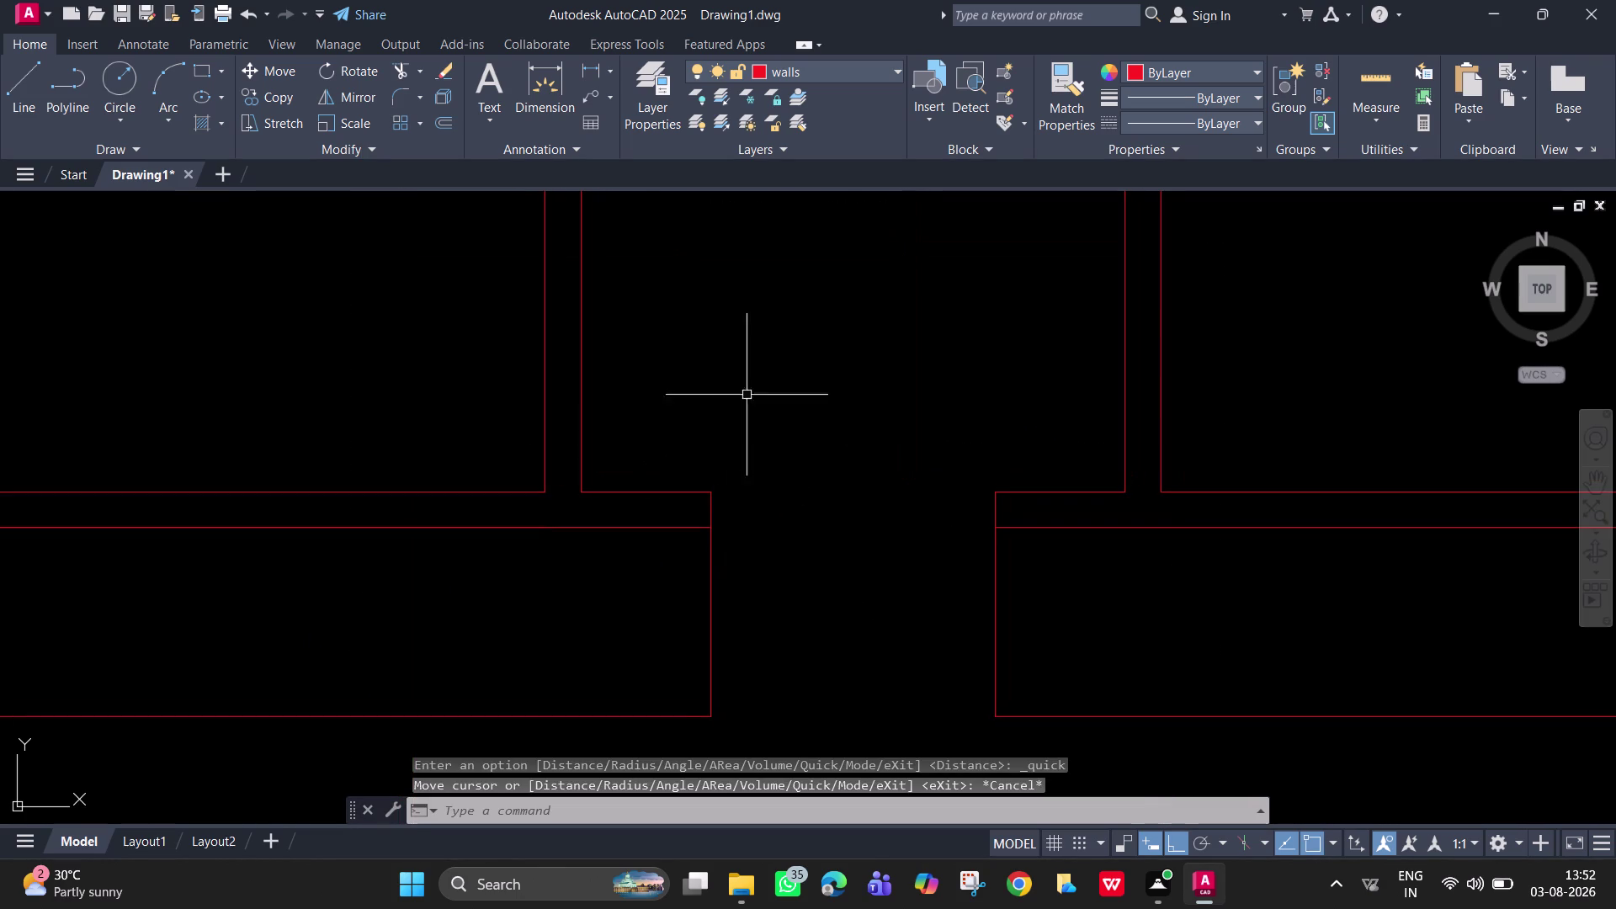
click(584, 72)
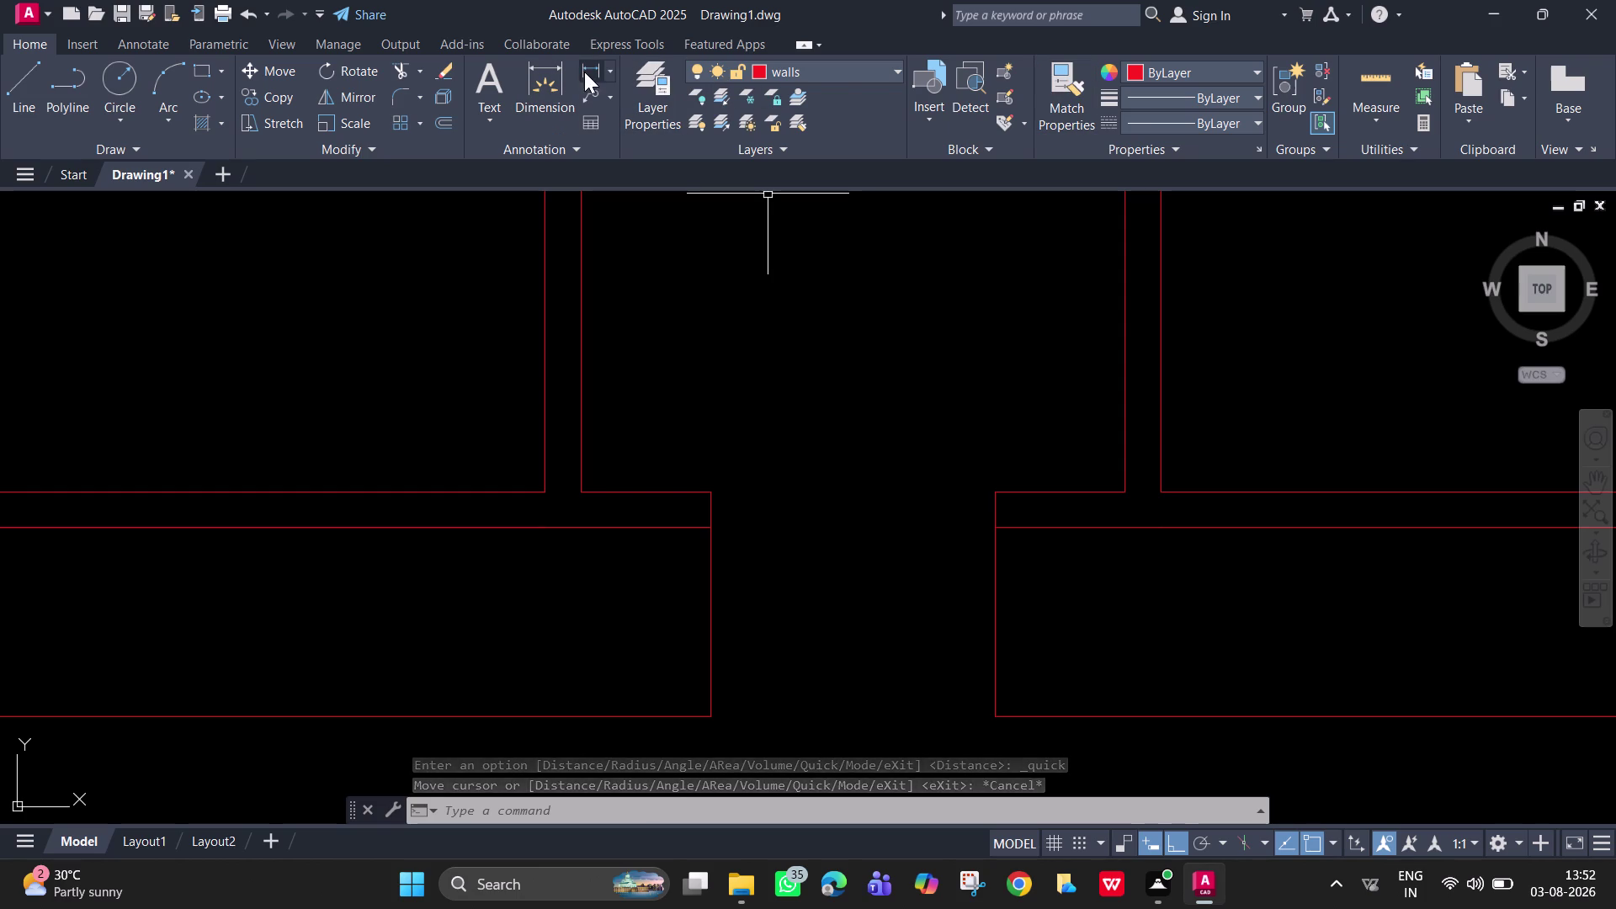
Dimension the left jamb of the corridor opening with a 2'-9" linear dimension.
click(709, 489)
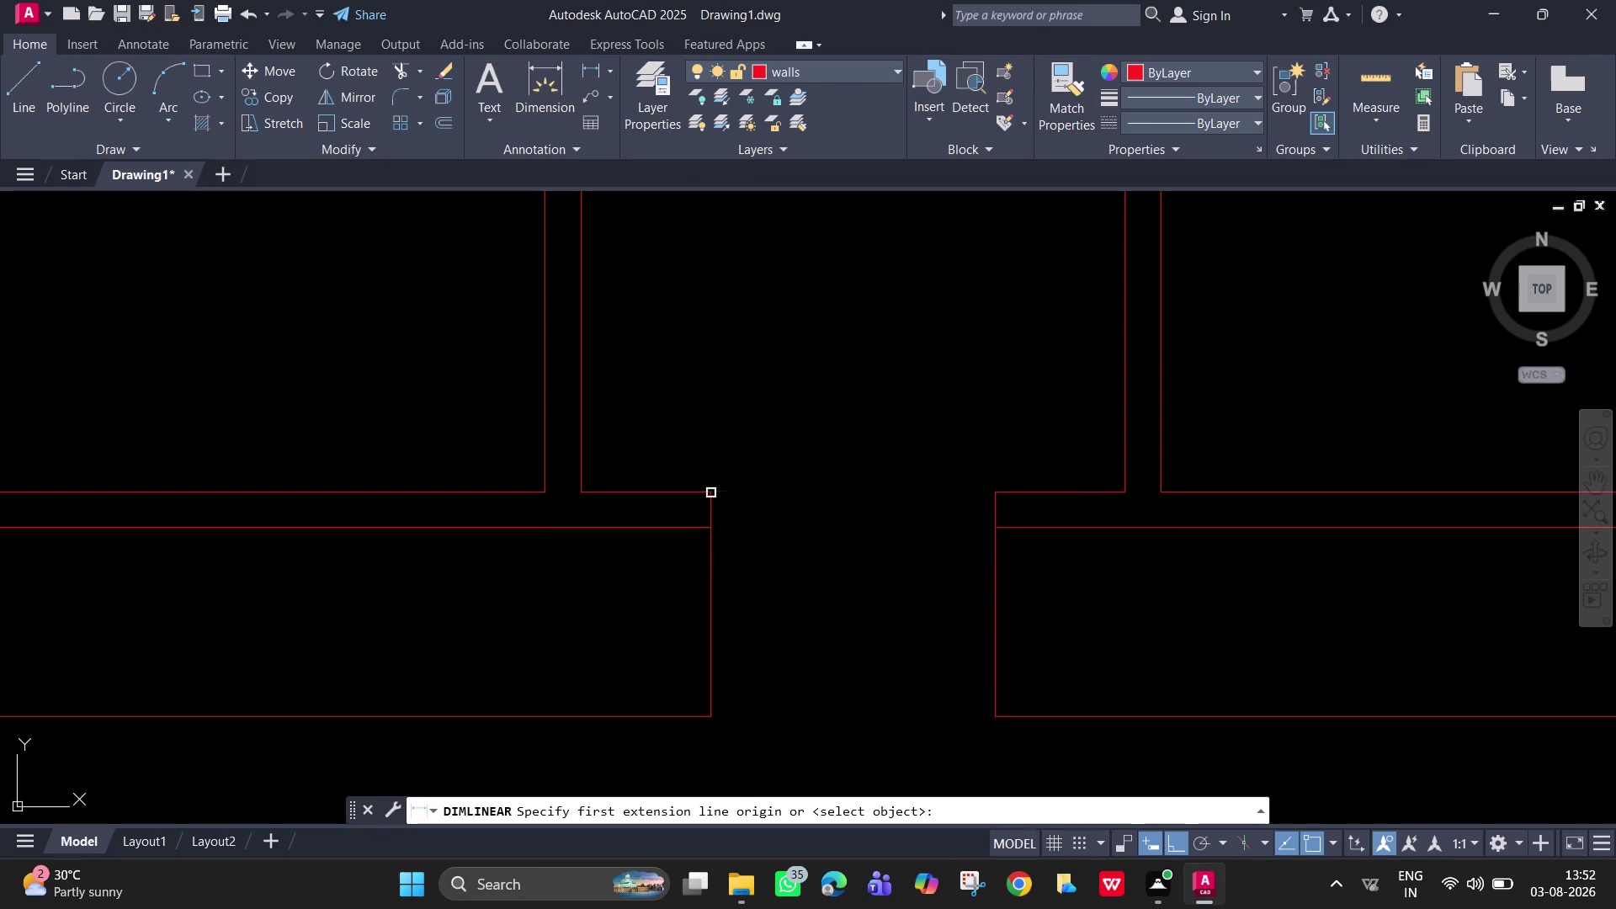
click(579, 490)
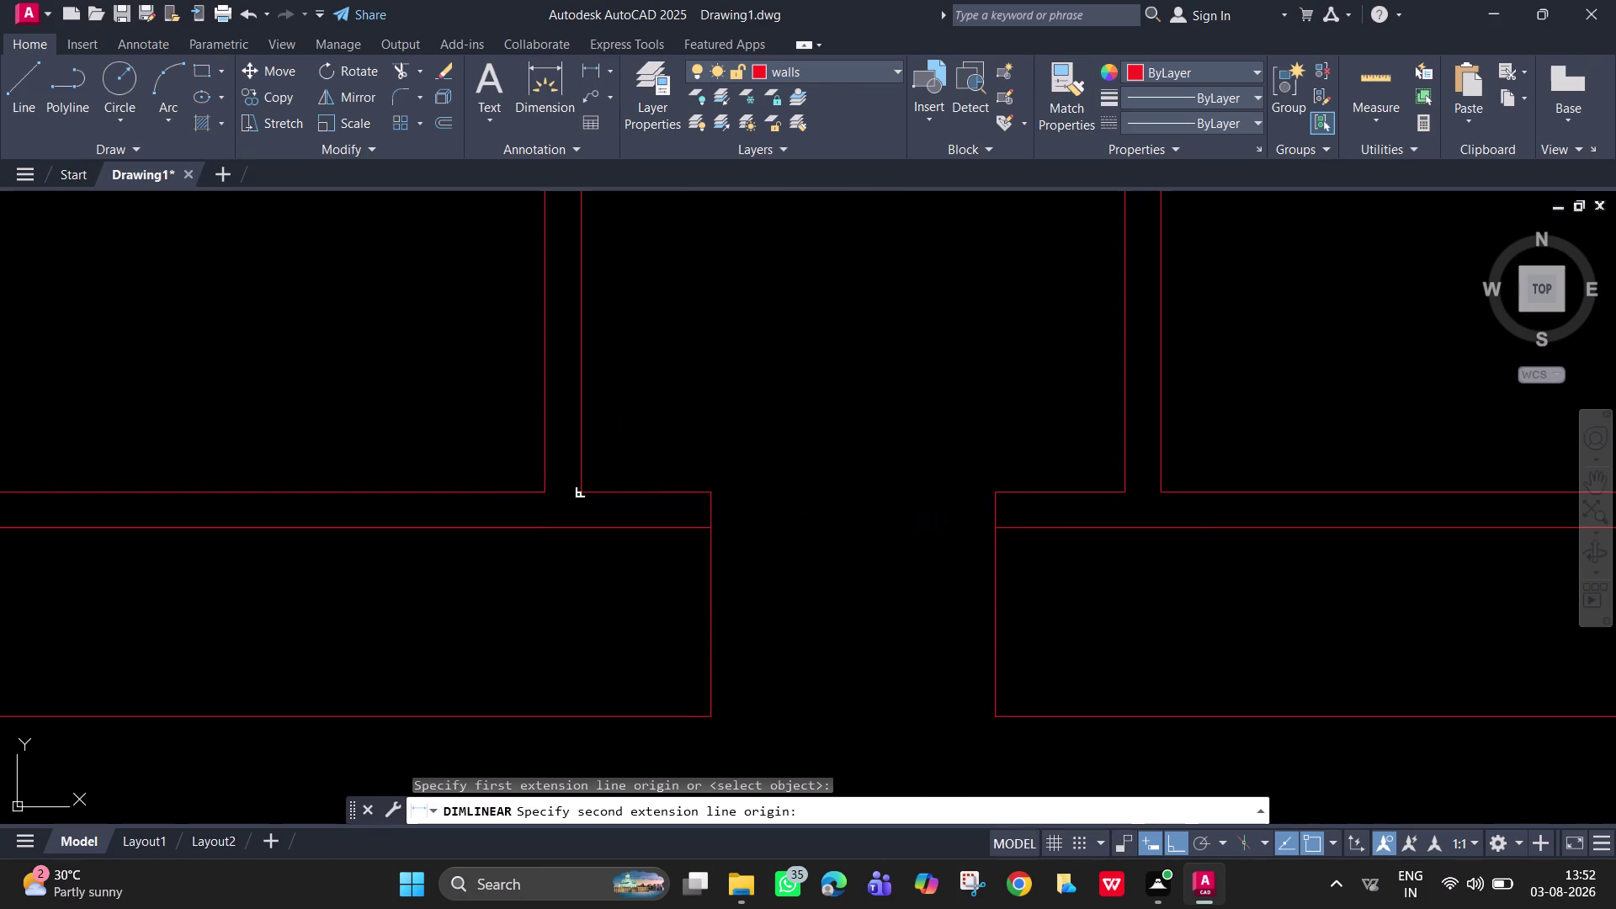
click(600, 441)
key(space)
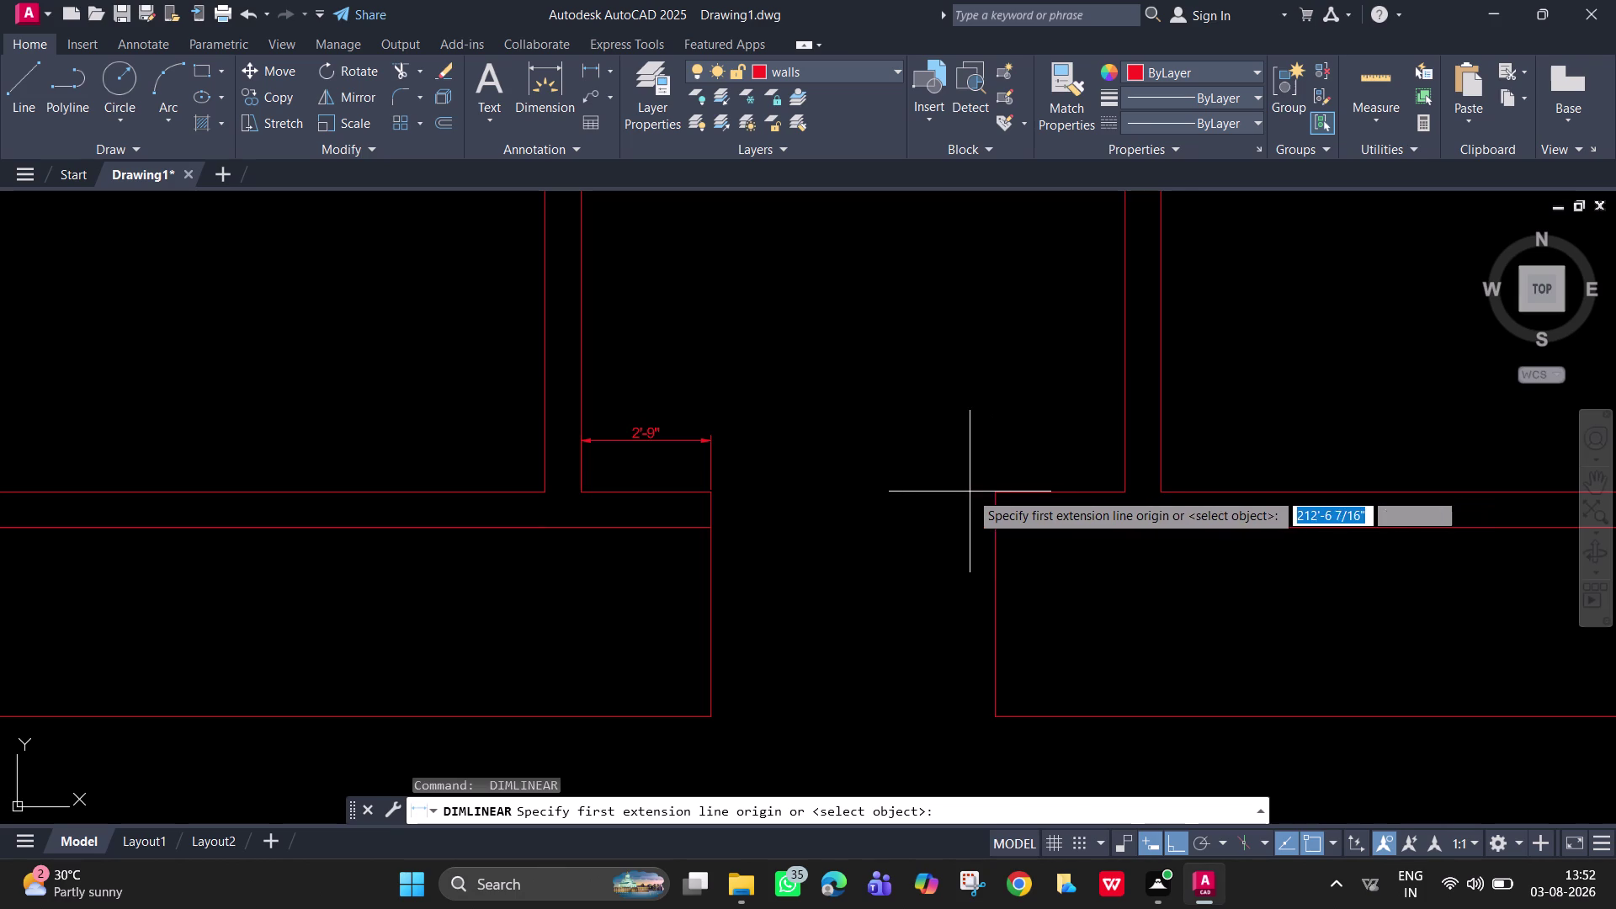
click(1000, 491)
key(Escape)
Place a 2'-9" linear dimension above the right jamb of the opening.
key(space)
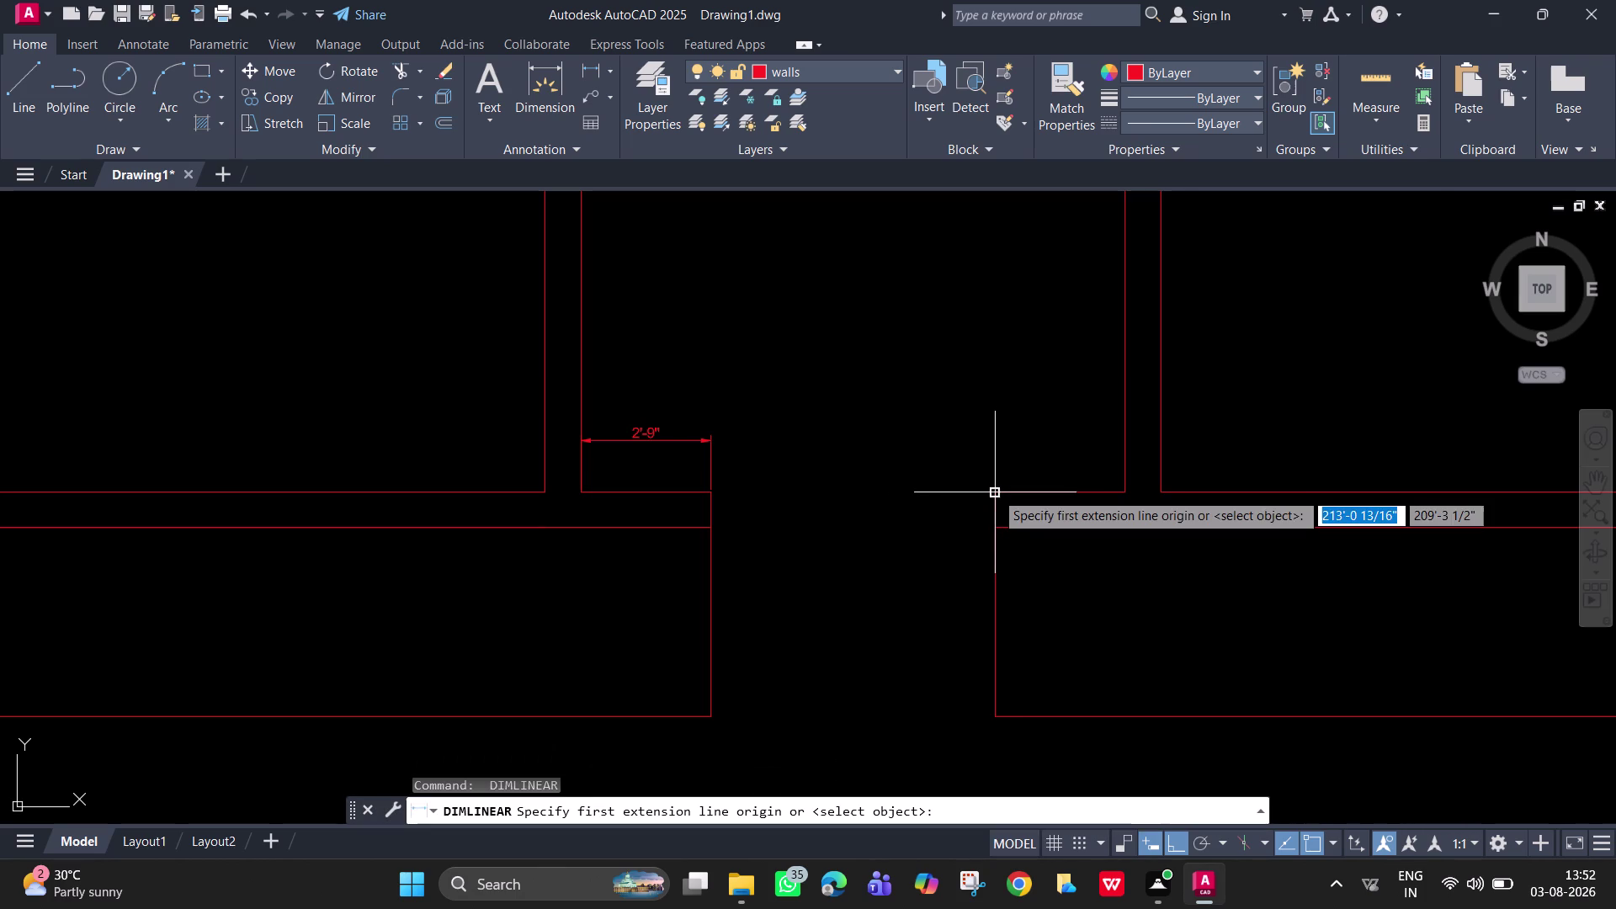
click(995, 492)
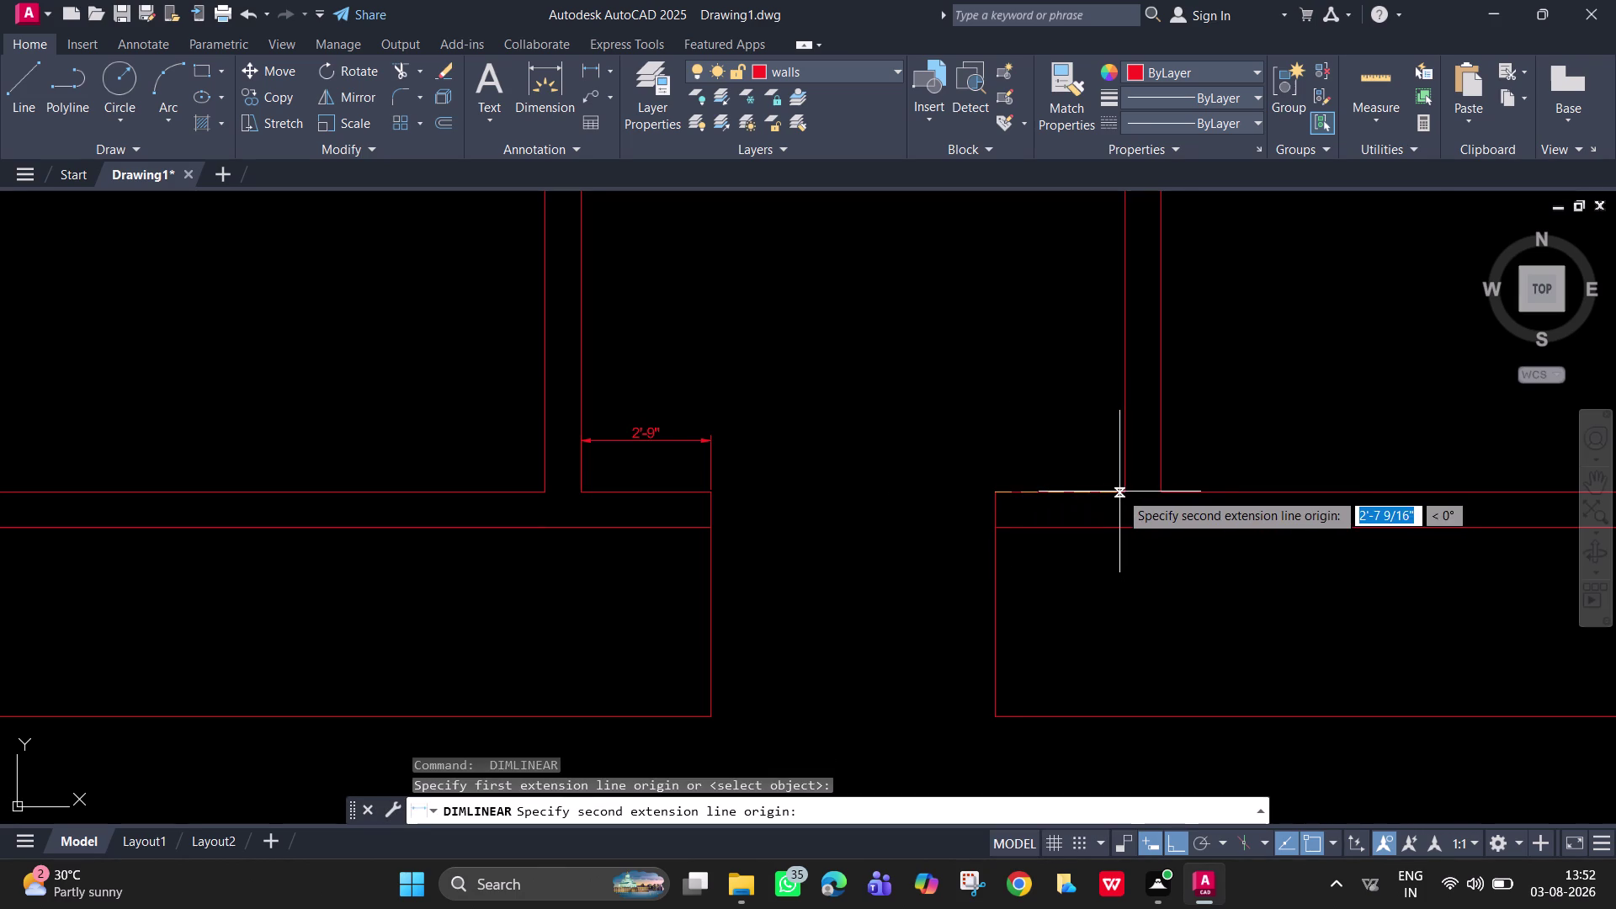
click(1123, 491)
click(1115, 431)
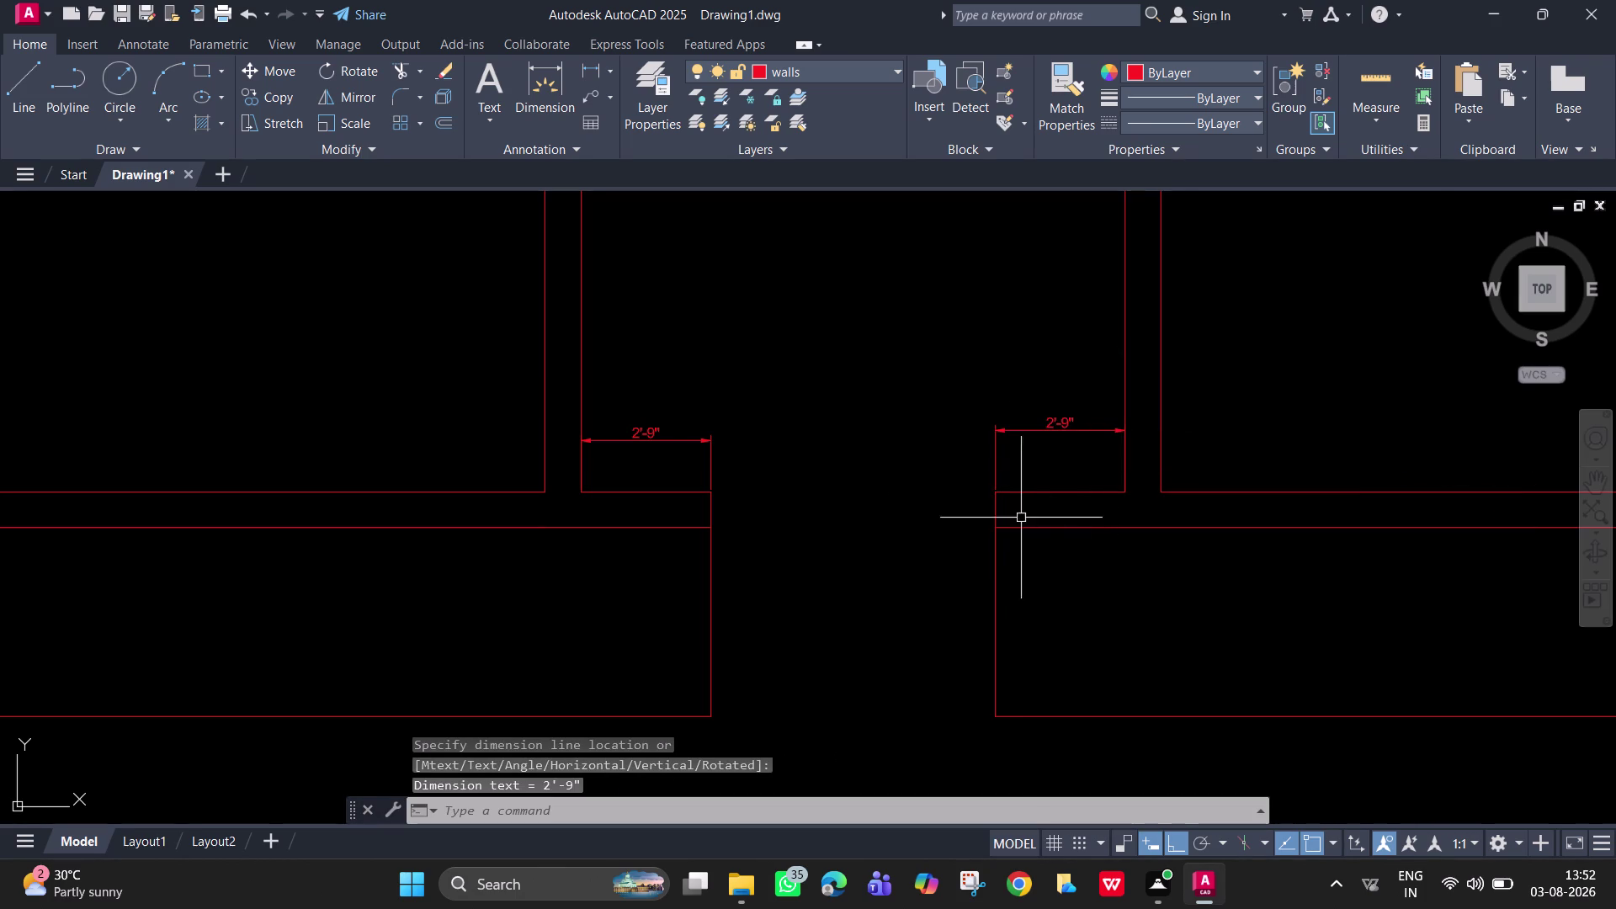
scroll(down, 3)
scroll(up, 3)
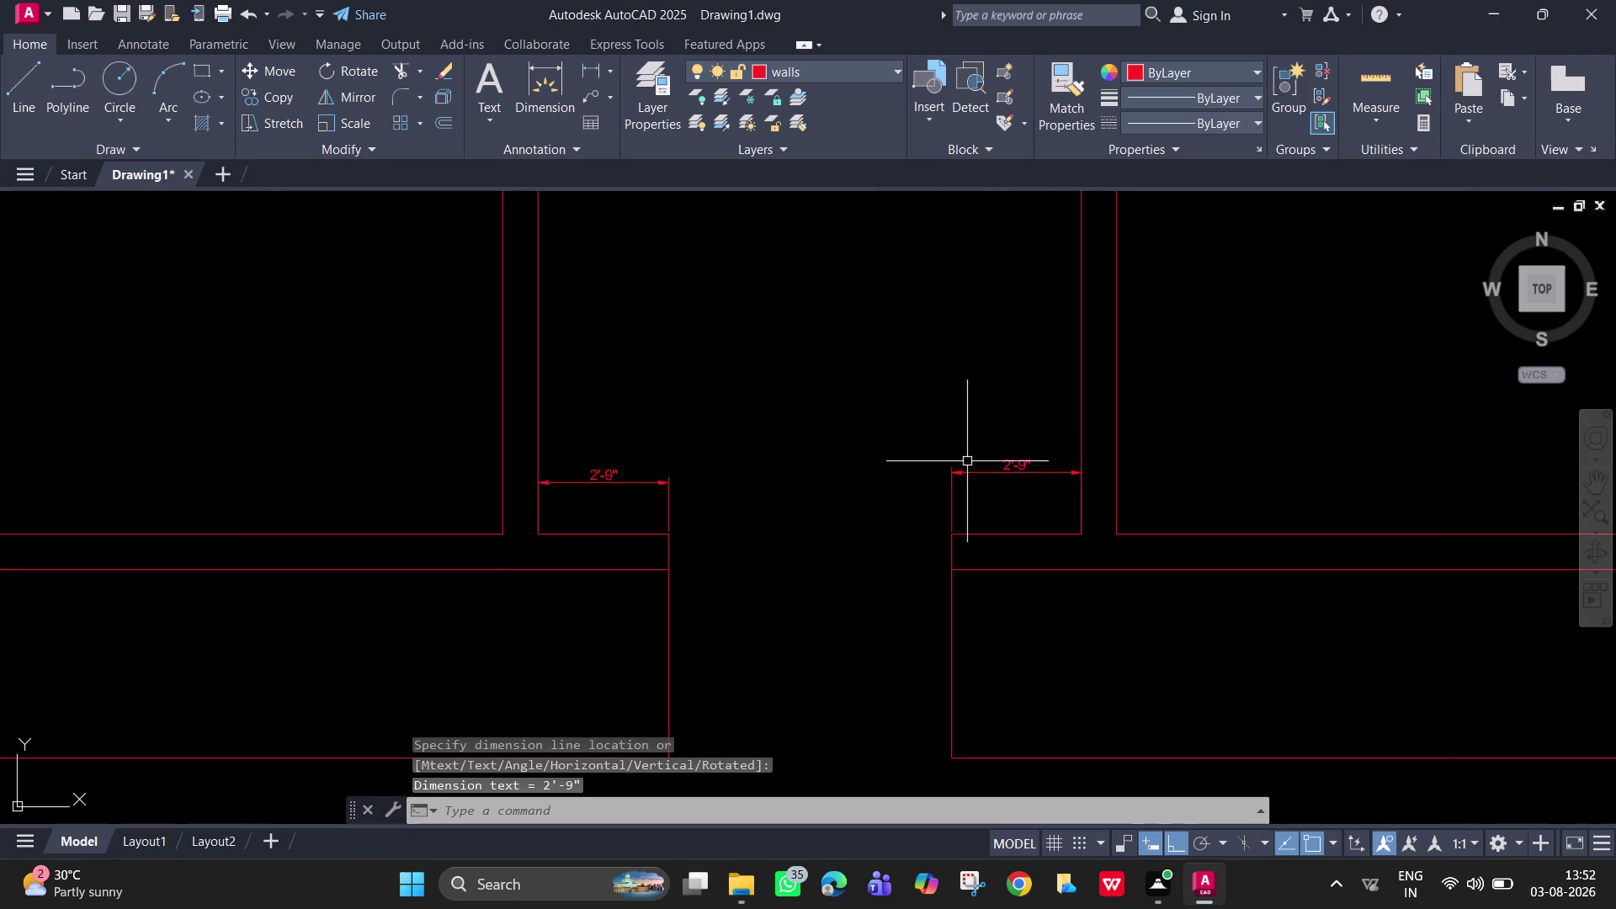
scroll(up, 3)
scroll(down, 3)
scroll(down, 3)
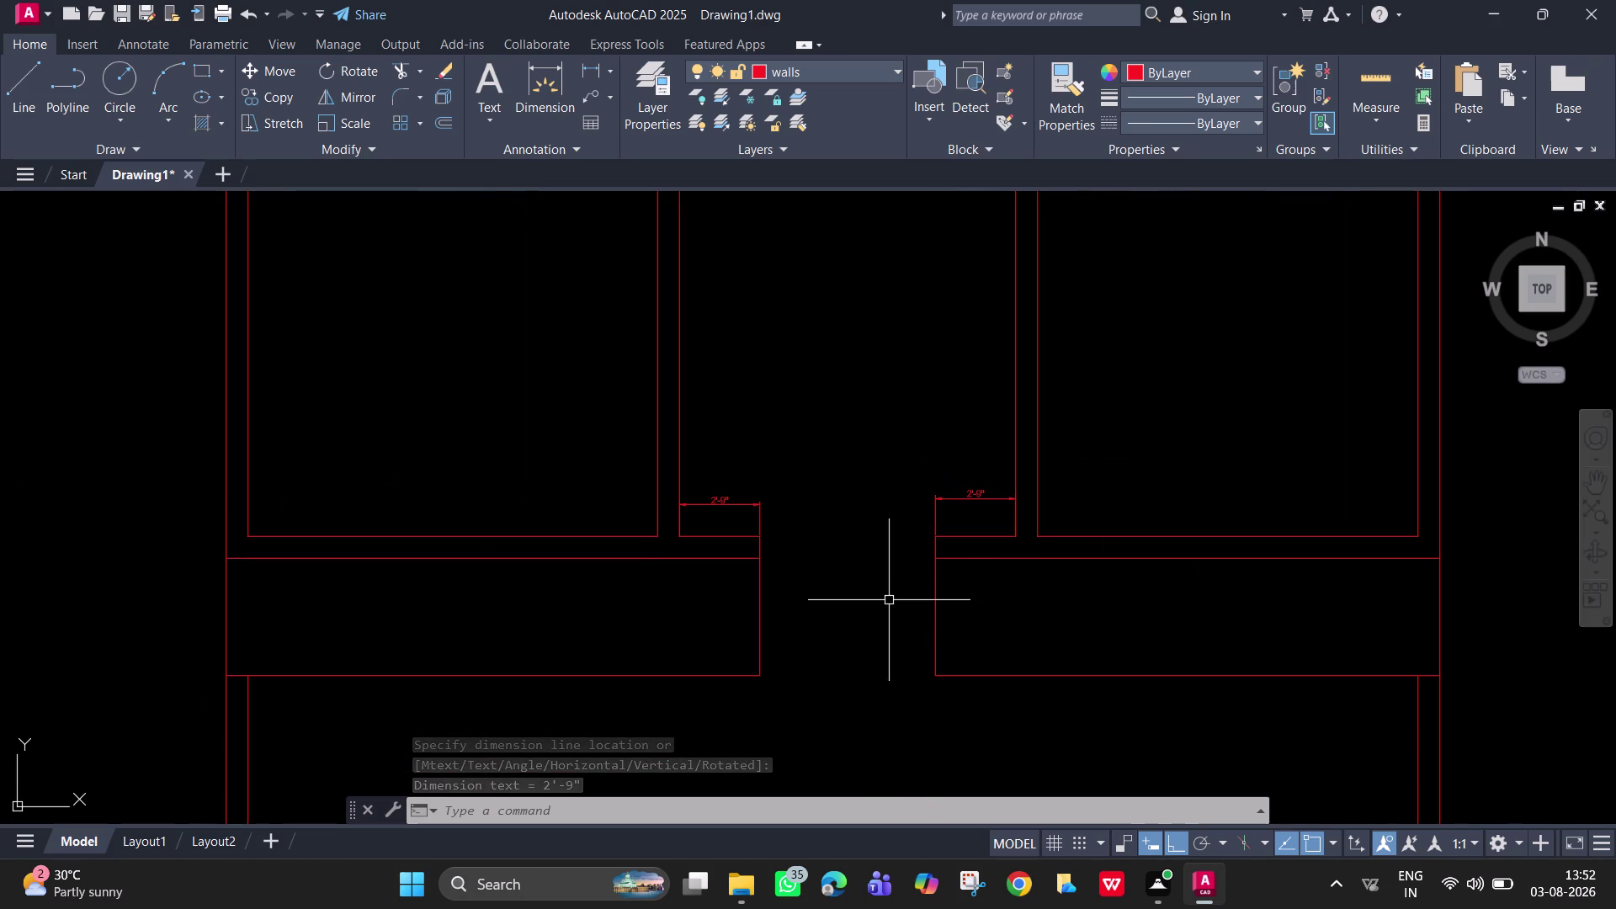